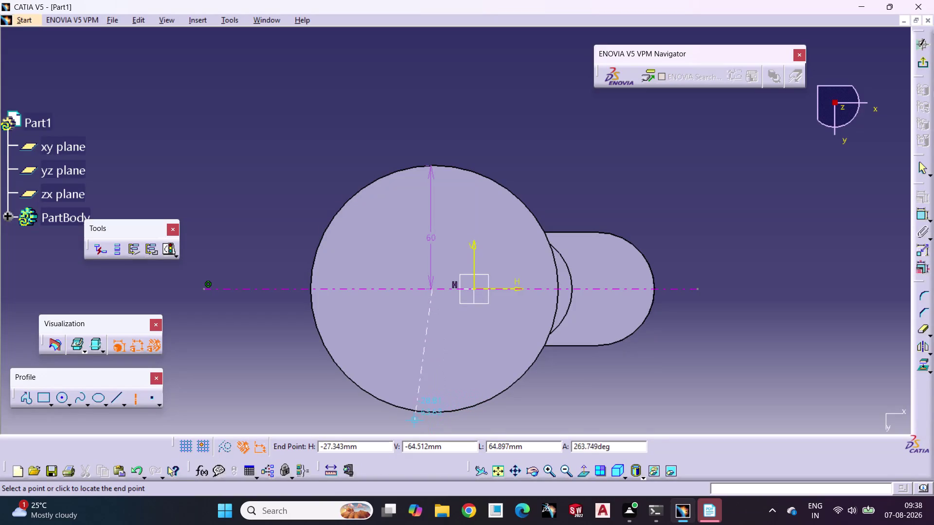
Draw a trial line down from the flange centre and delete the 60 dimension.
key(Escape)
key(Escape)
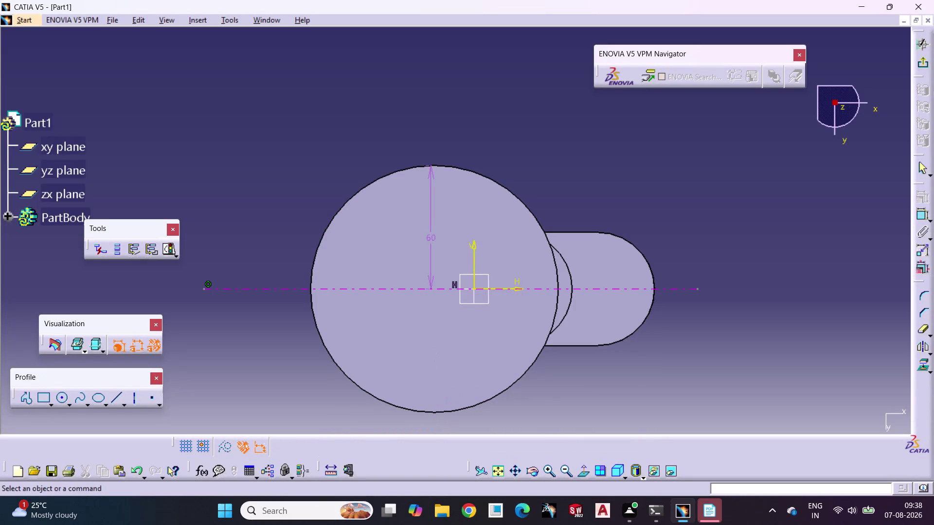
middle_drag(340, 337, 324, 250)
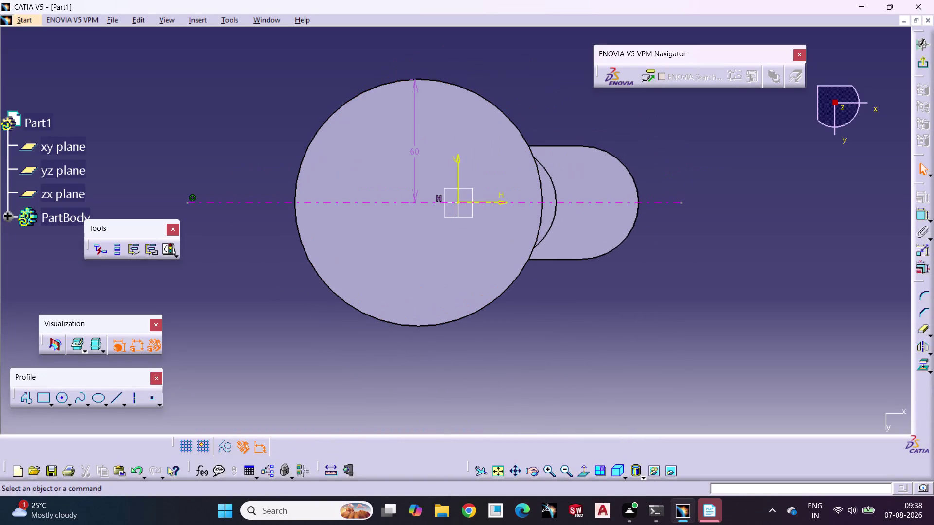
click(133, 404)
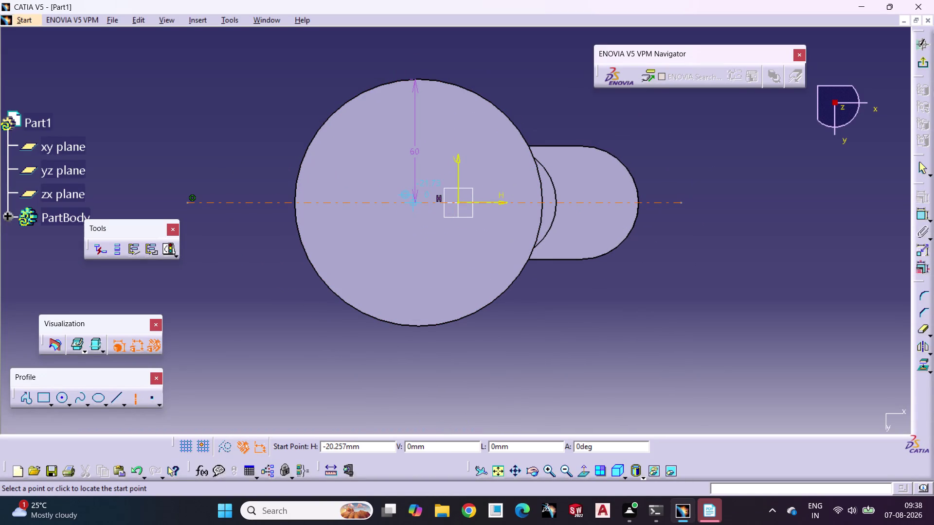
click(414, 202)
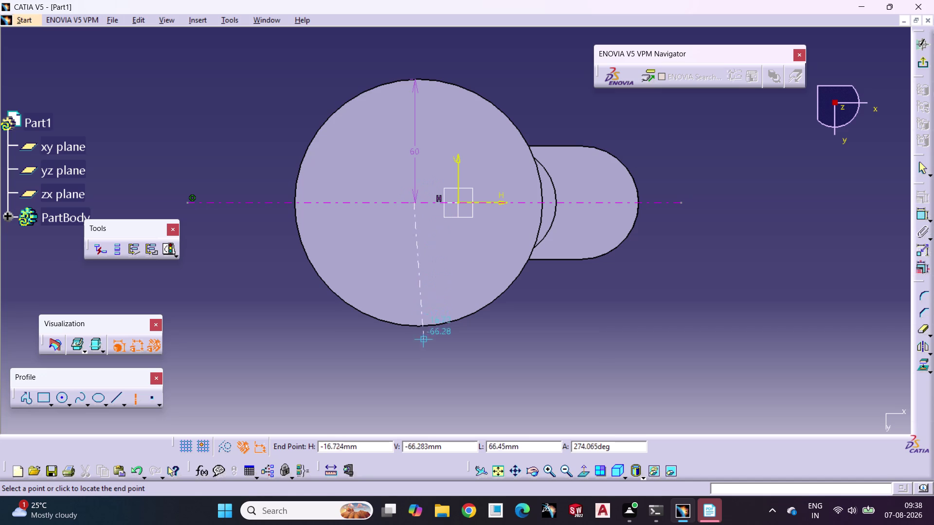
click(414, 367)
click(488, 355)
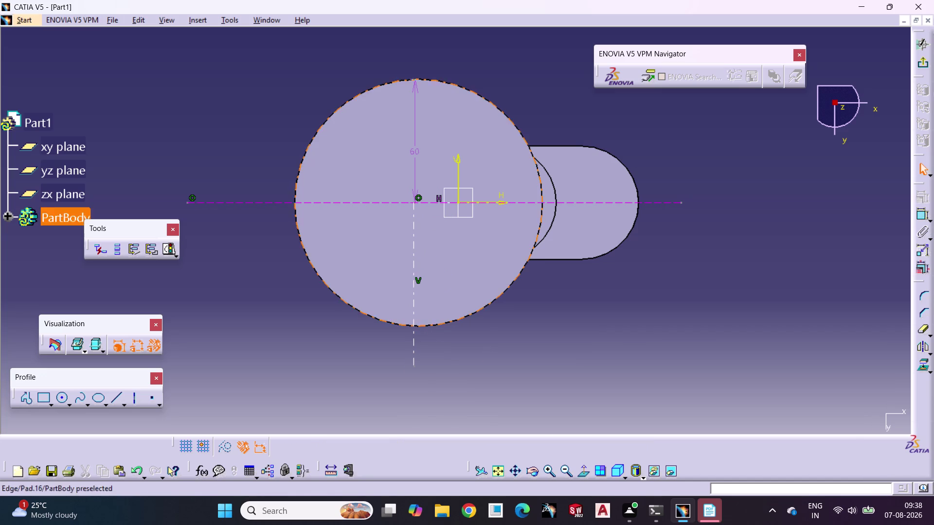
click(415, 98)
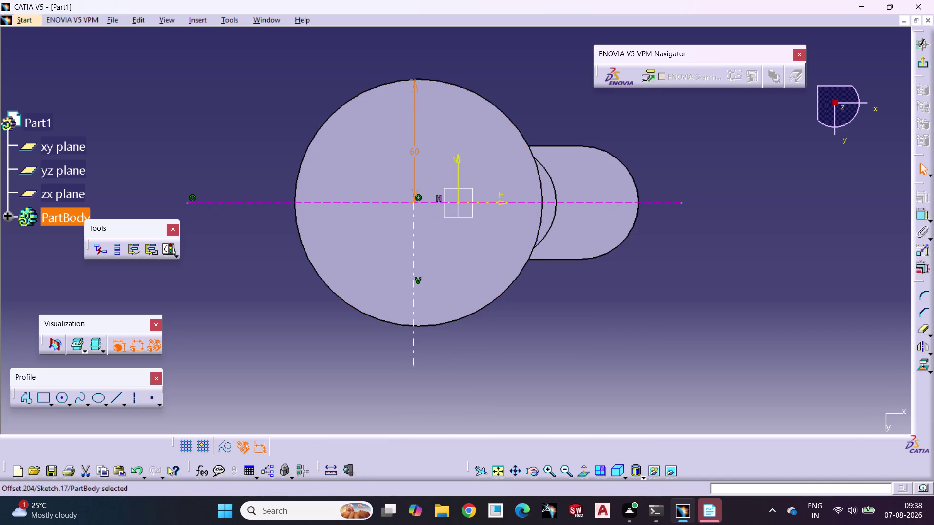
key(Delete)
click(832, 320)
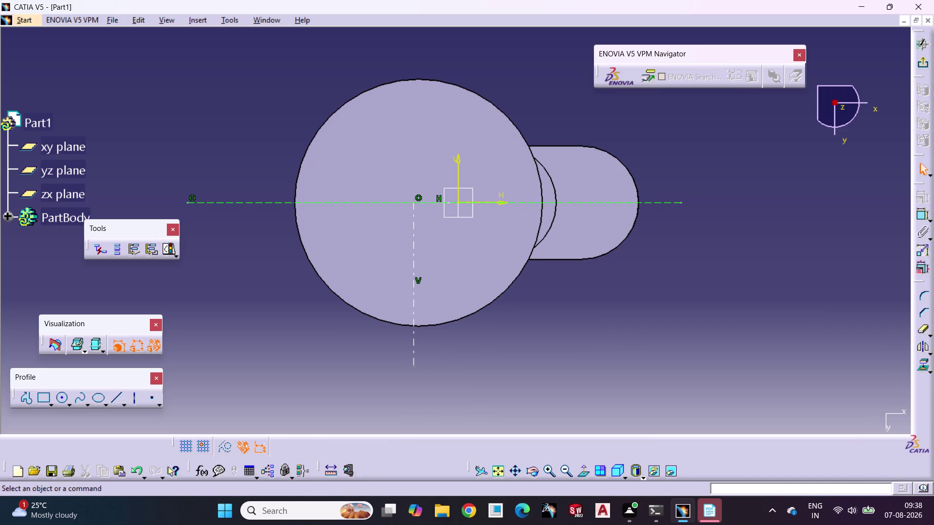
Draw a vertical line through the flange, then delete it.
click(133, 402)
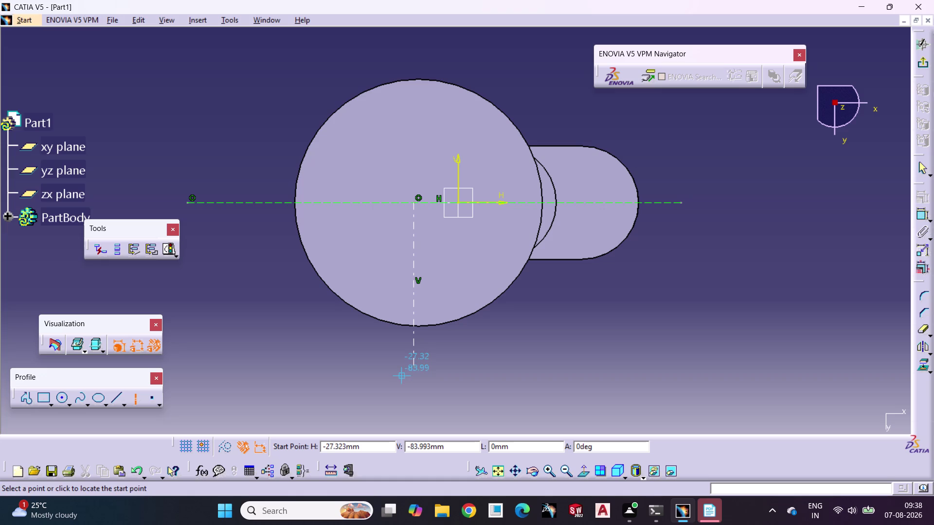
click(412, 362)
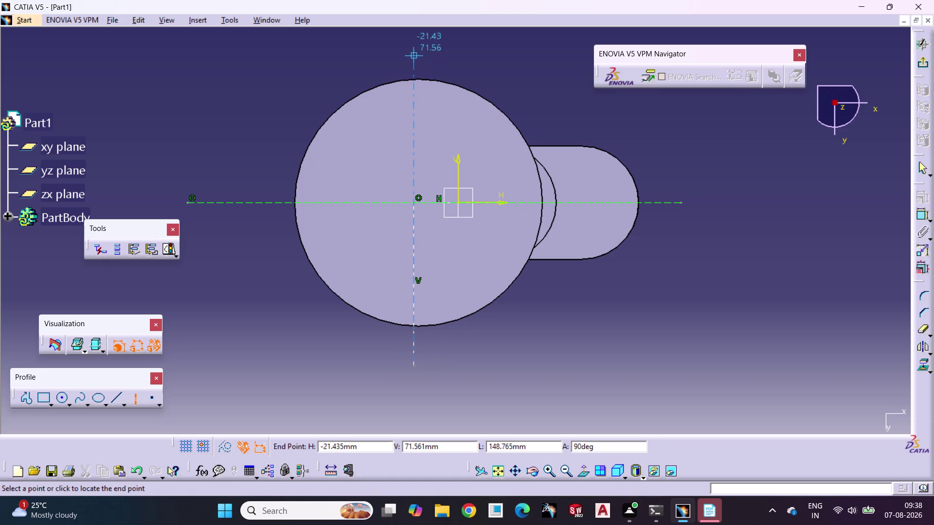
click(412, 56)
click(495, 80)
click(412, 303)
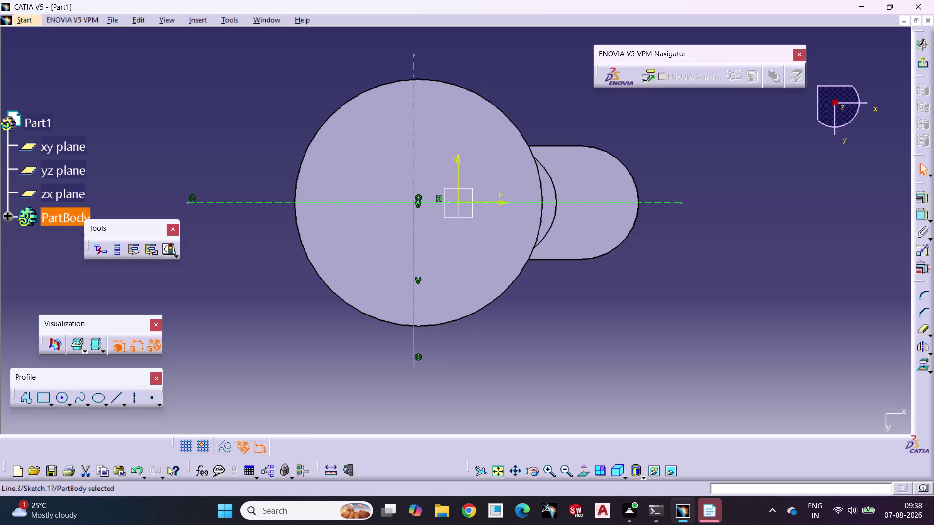
click(413, 348)
key(Delete)
key(ctrl+z)
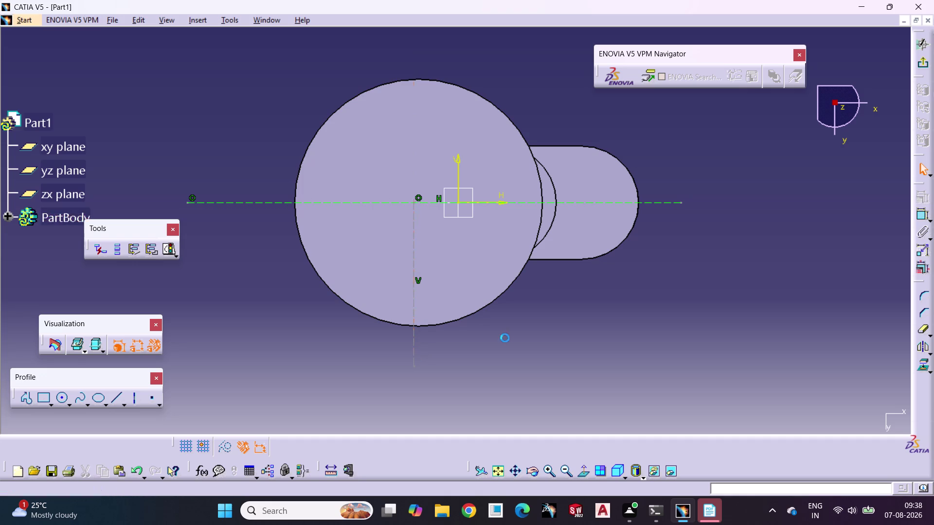
click(545, 346)
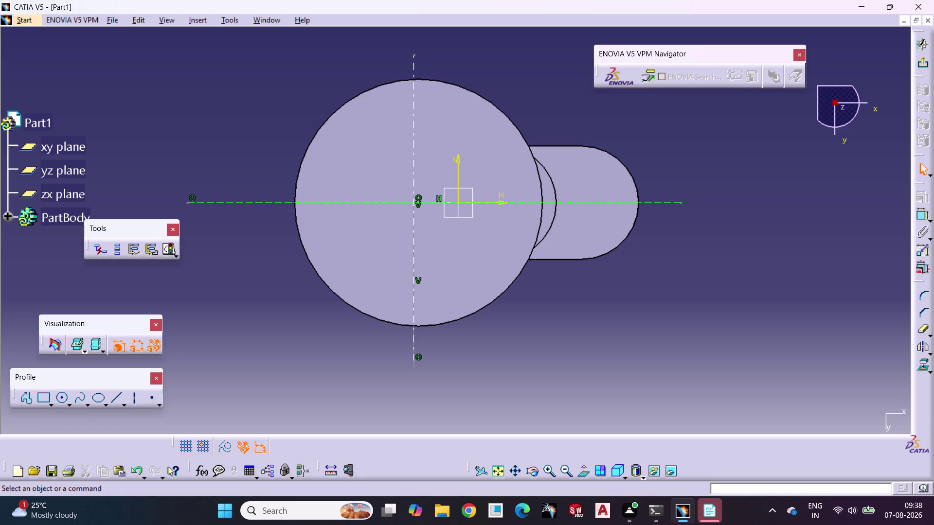
Undo the recent edits so only the horizontal centre line remains.
key(ctrl+z)
key(ctrl+z)
key(ctrl+z)
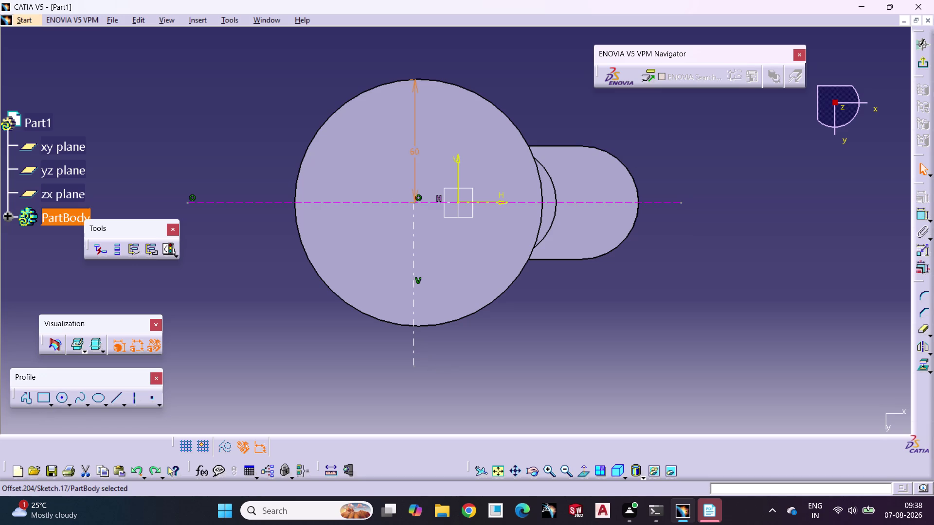
key(ctrl+z)
key(ctrl+z)
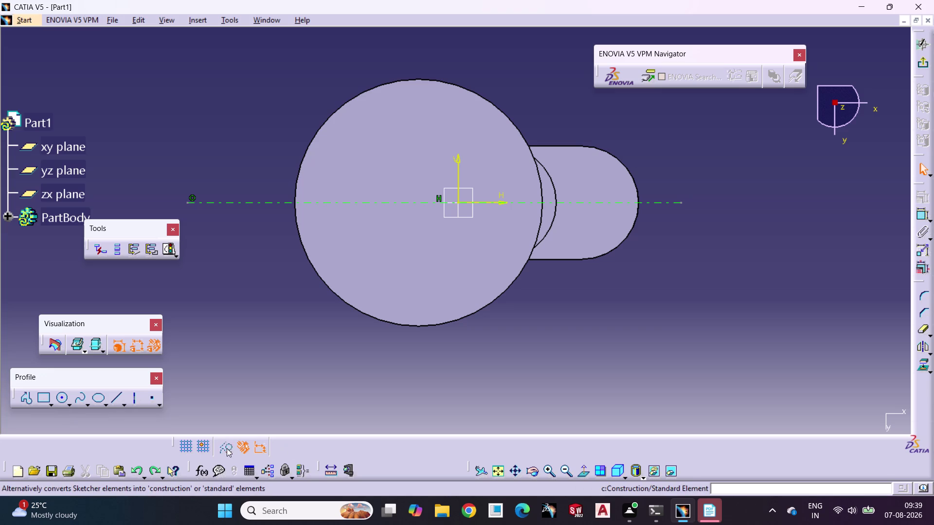
Draw a construction circle centred on the flange centre.
click(227, 448)
click(64, 400)
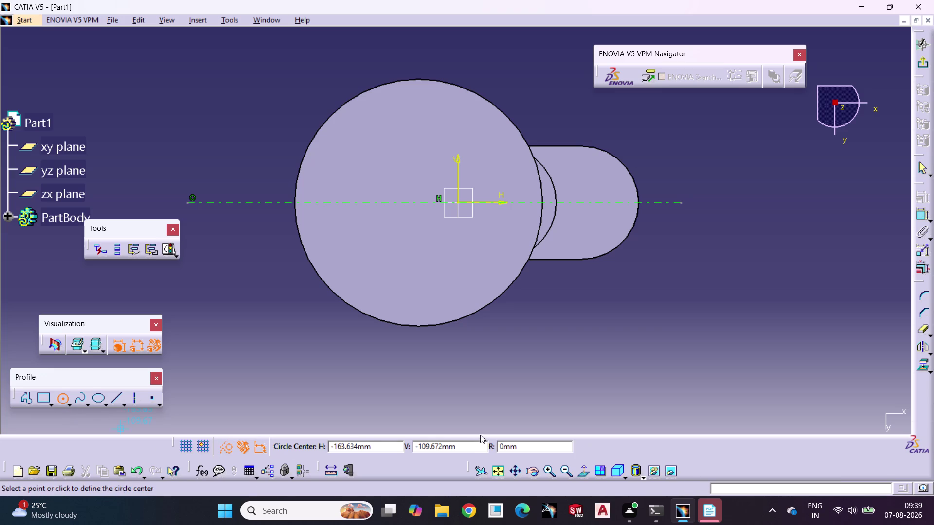
click(416, 202)
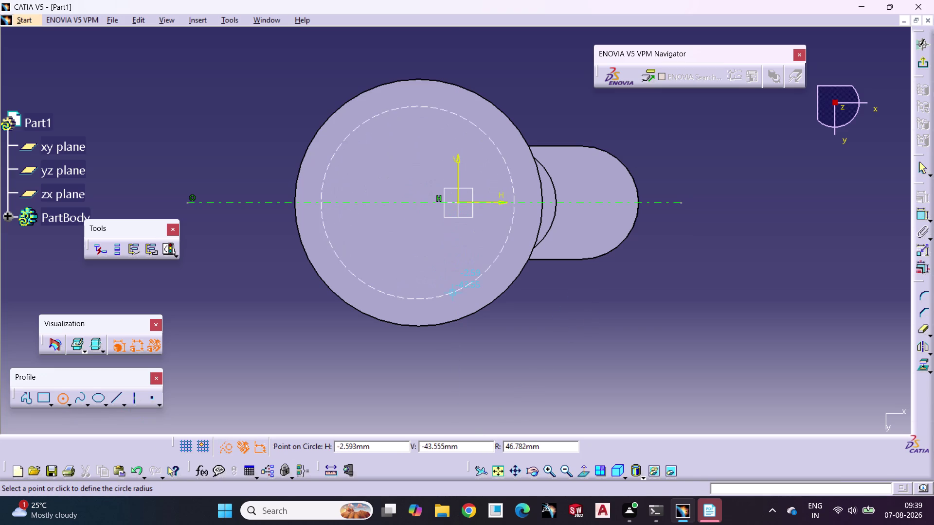
click(454, 292)
click(589, 322)
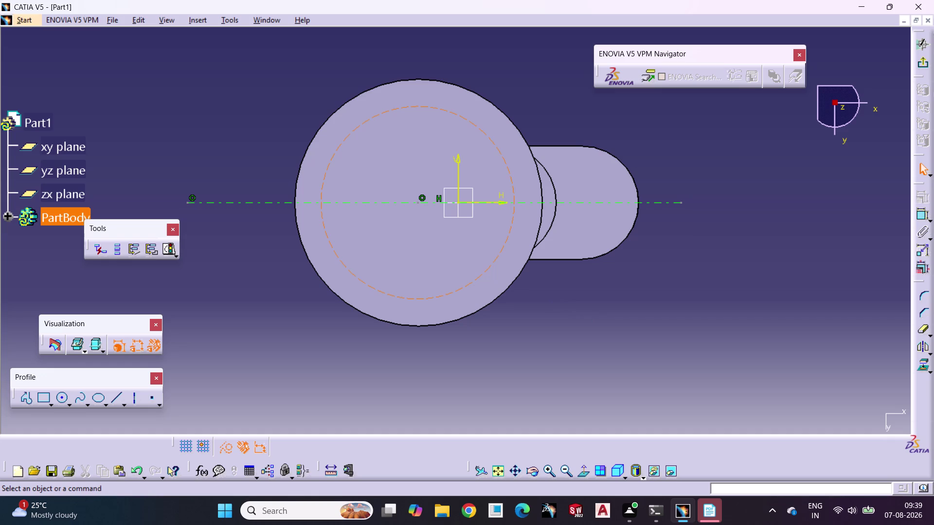
Constrain the construction circle to an 80 mm diameter.
click(924, 214)
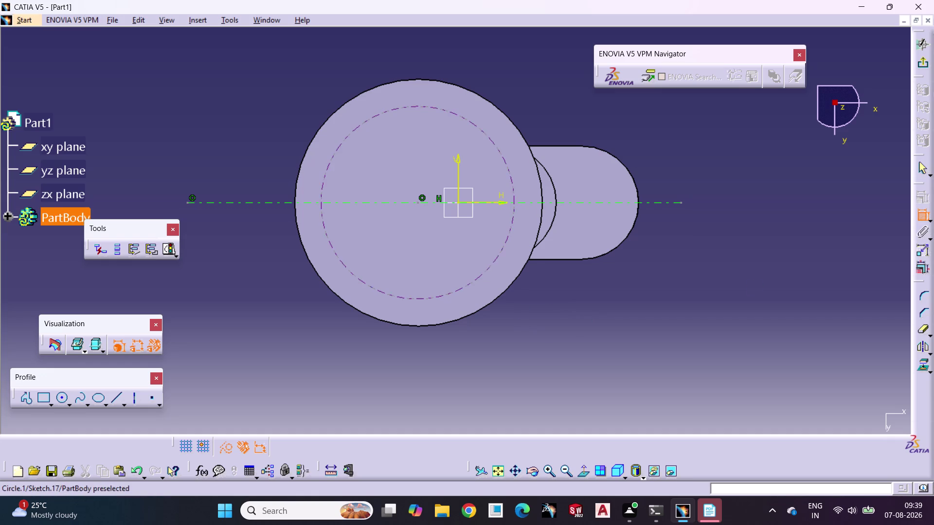
click(486, 272)
triple_click(610, 357)
click(612, 357)
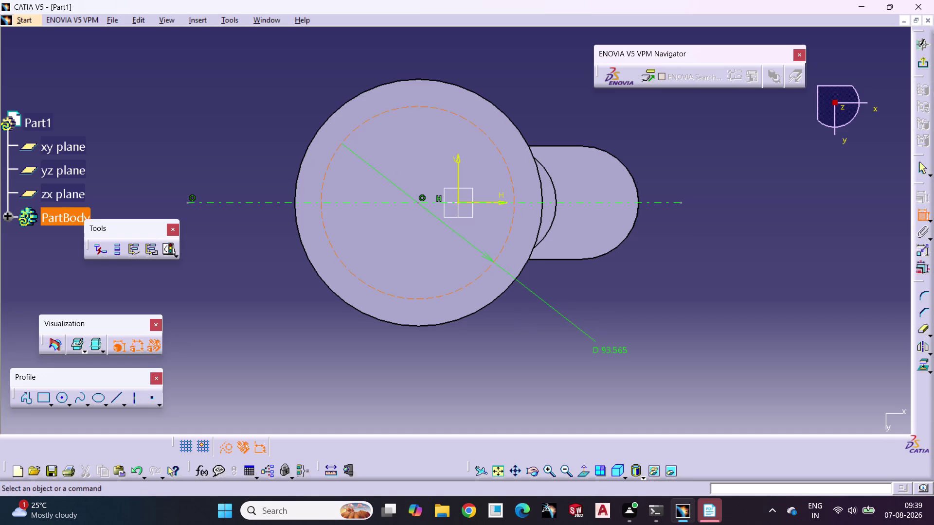
double_click(613, 347)
text(8)
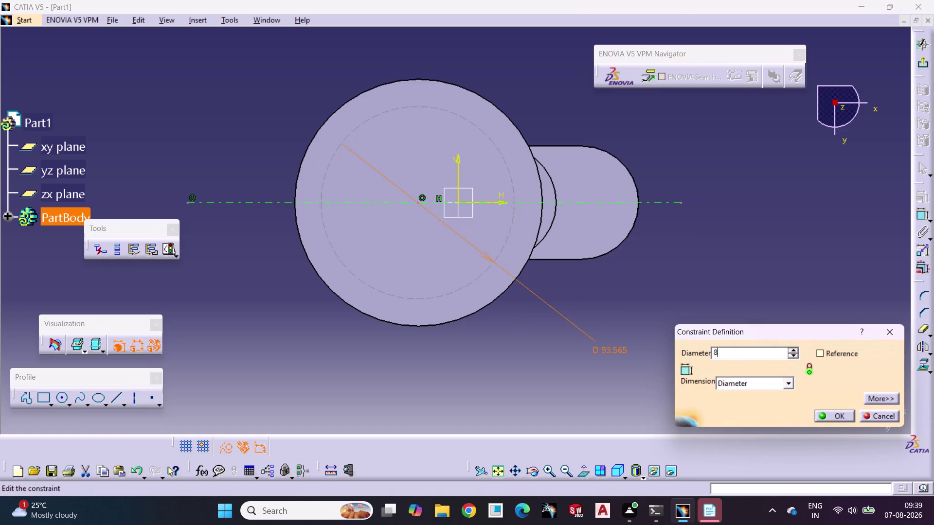
text(0)
key(Return)
scroll(up, 3)
click(893, 272)
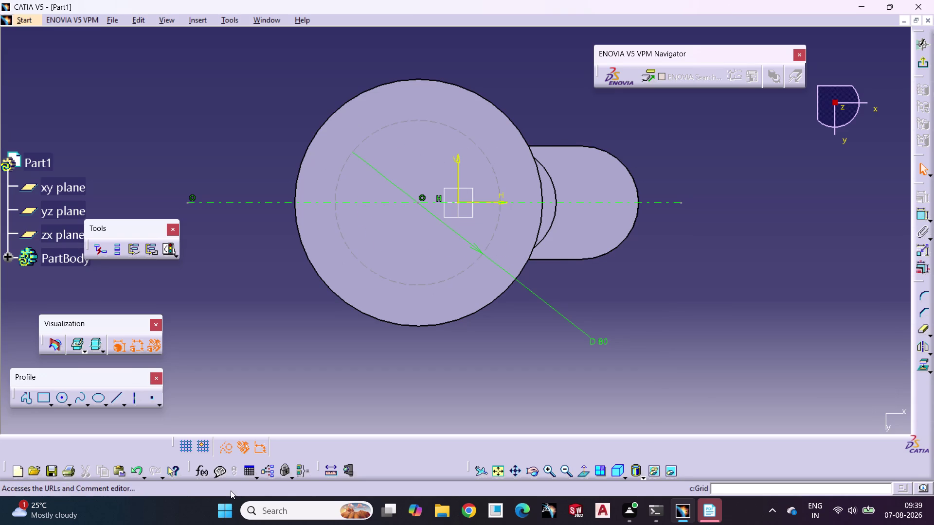
Draw a vertical centre line from above to below the flange.
click(230, 453)
click(278, 344)
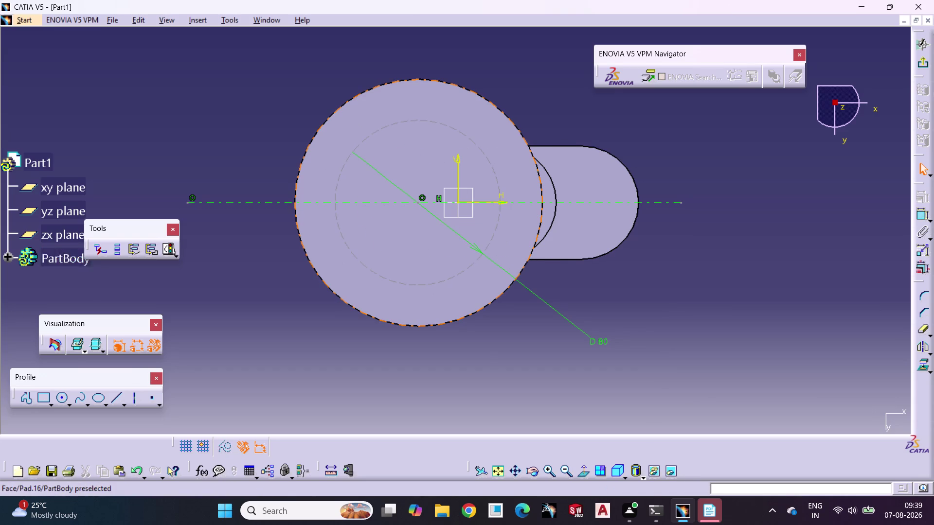
click(421, 121)
click(705, 313)
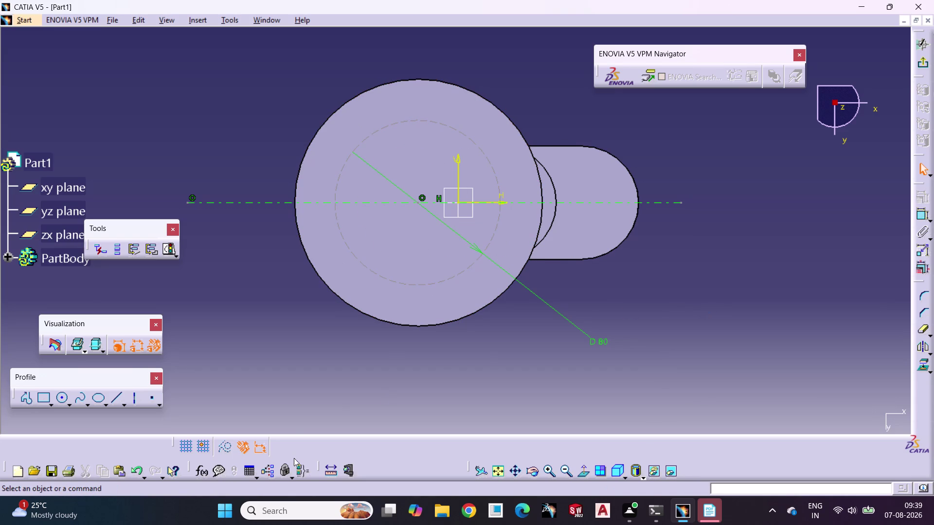
click(135, 402)
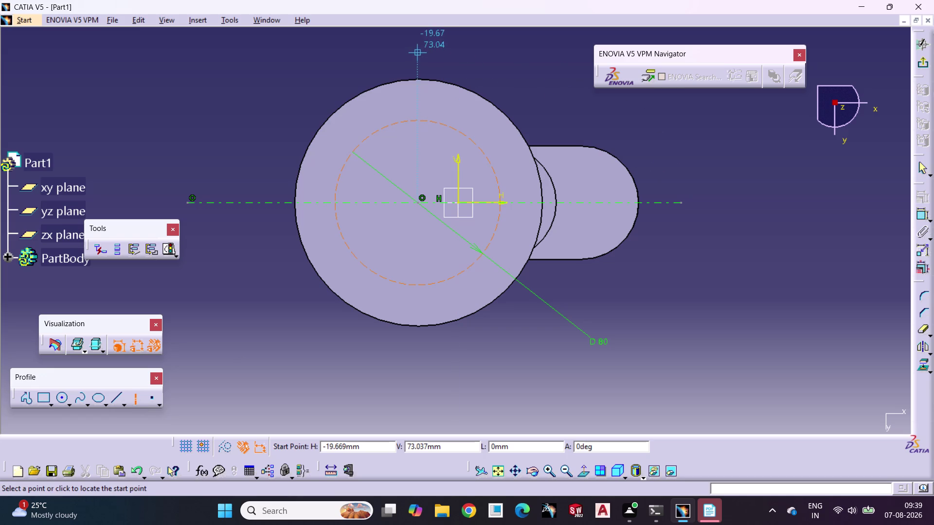
click(416, 53)
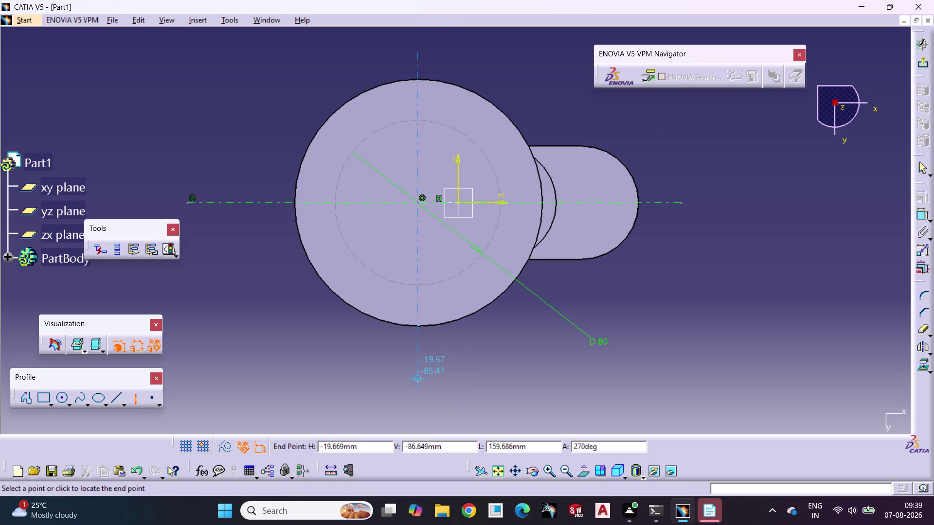
click(419, 384)
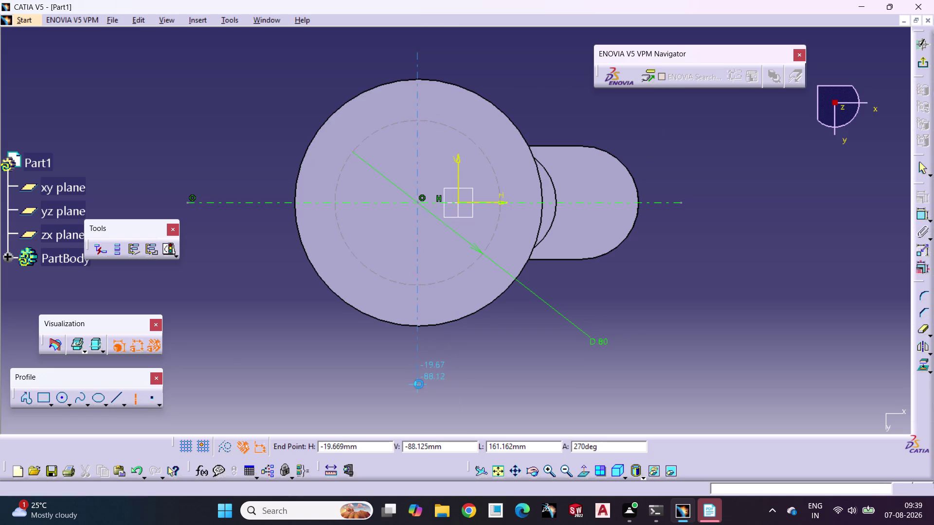
click(465, 381)
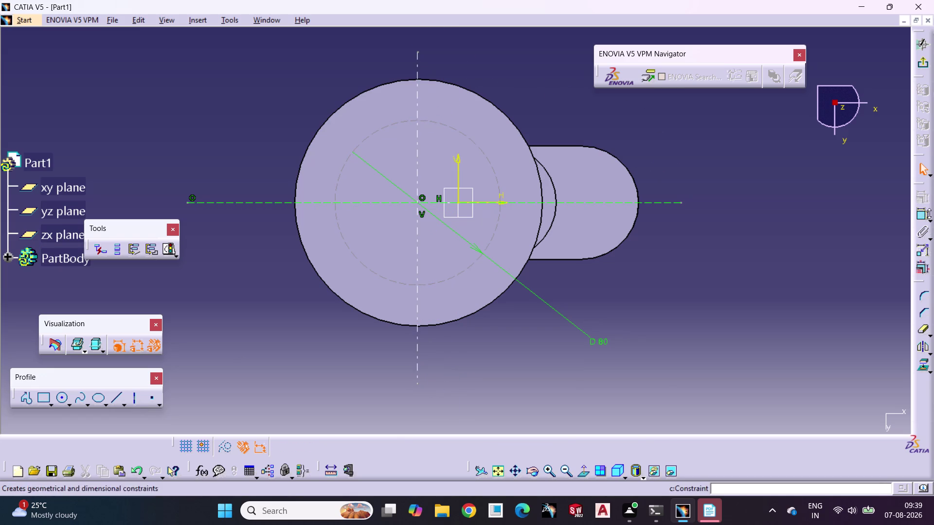
click(921, 212)
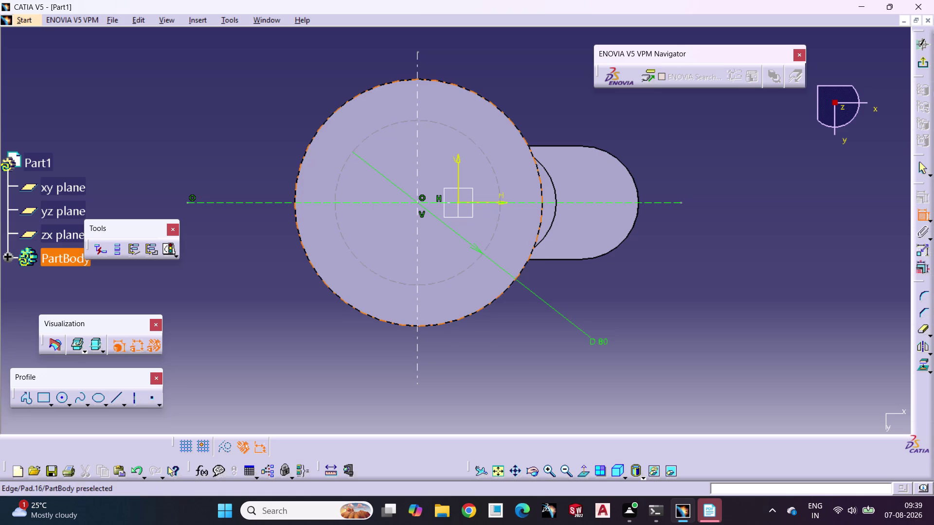
Dimension the flange edge 60 mm from the vertical centre line.
click(538, 227)
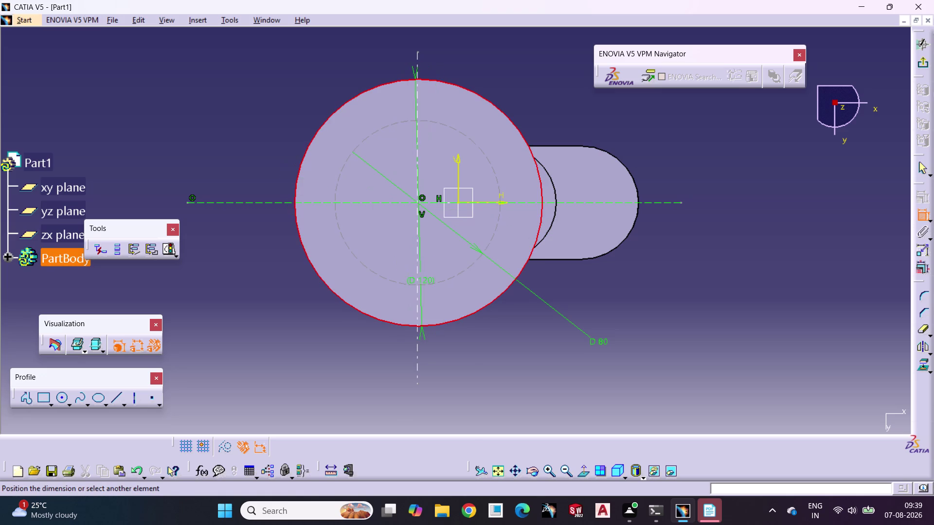
click(417, 310)
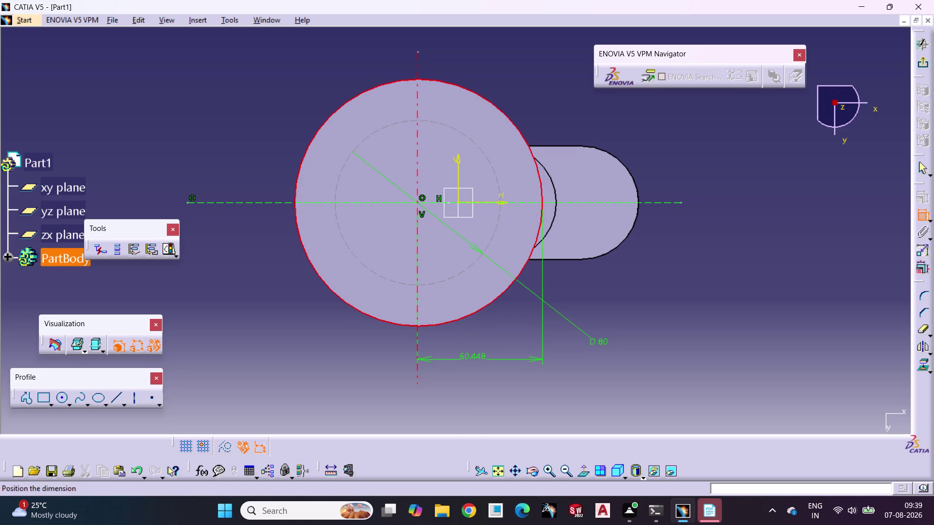
double_click(472, 360)
double_click(472, 360)
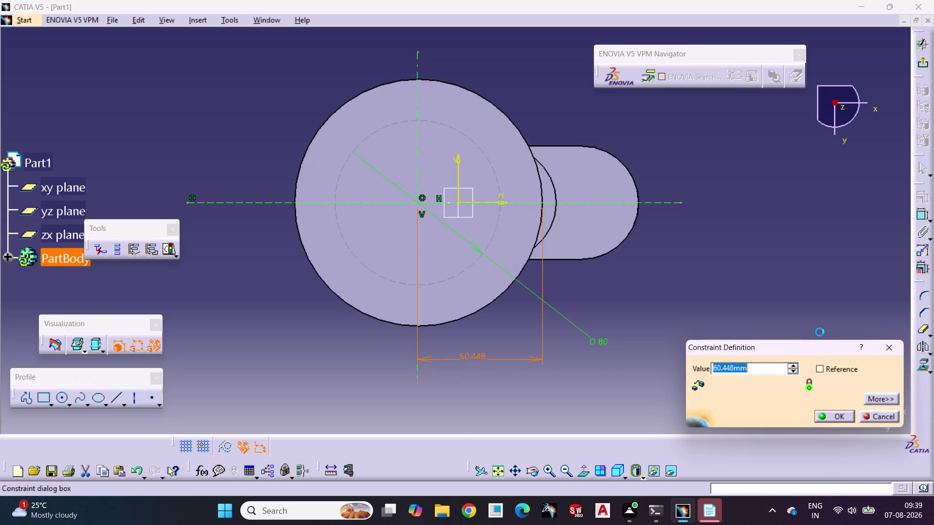
text(60)
key(Return)
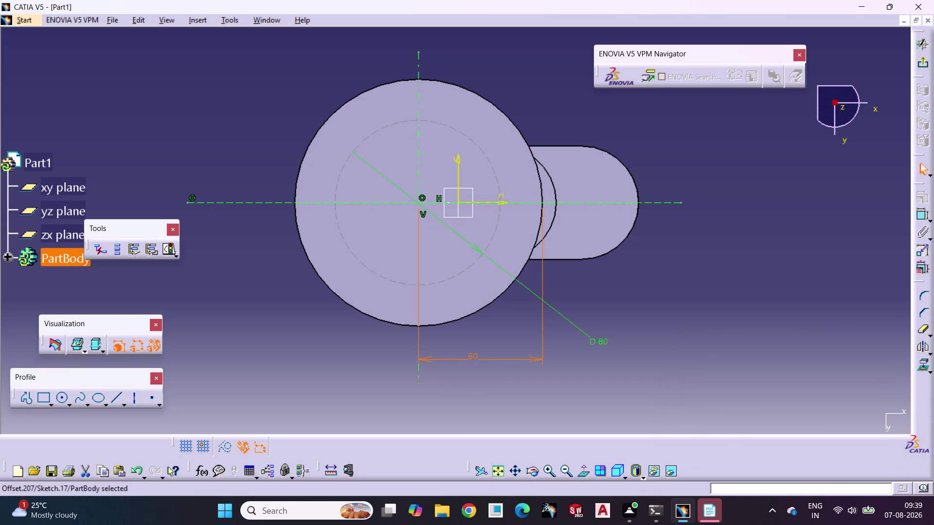
click(832, 298)
click(748, 254)
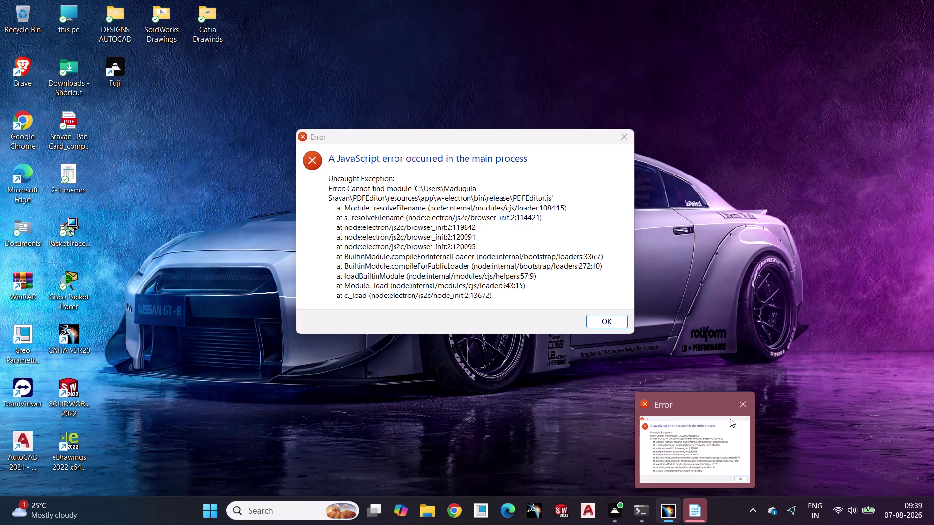
Dismiss the JavaScript error message and return to the CATIA sketch.
click(741, 411)
click(758, 236)
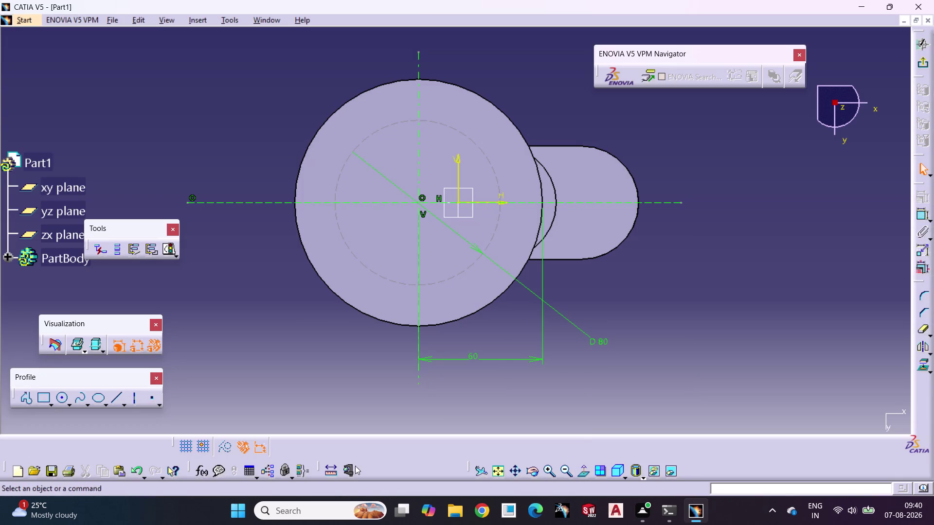
Draw two small circles on the pitch circle, at its top and left.
click(61, 401)
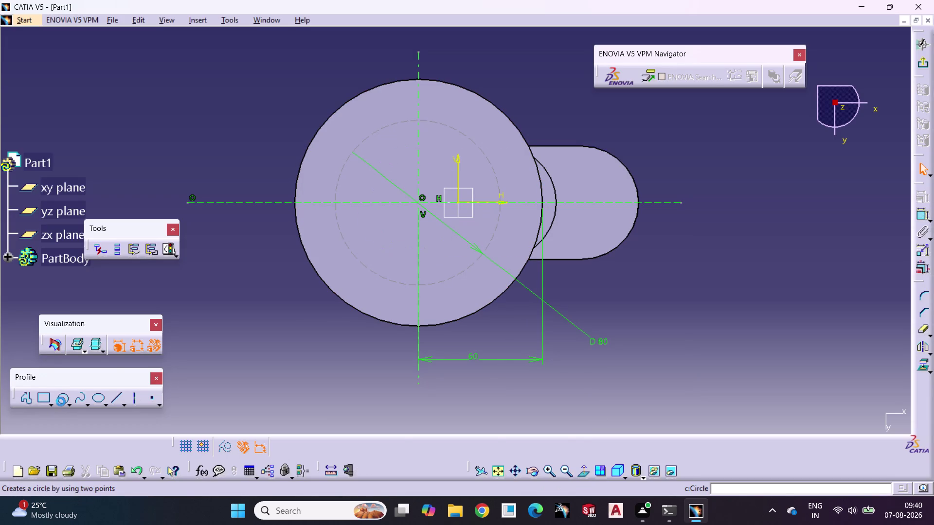
click(418, 120)
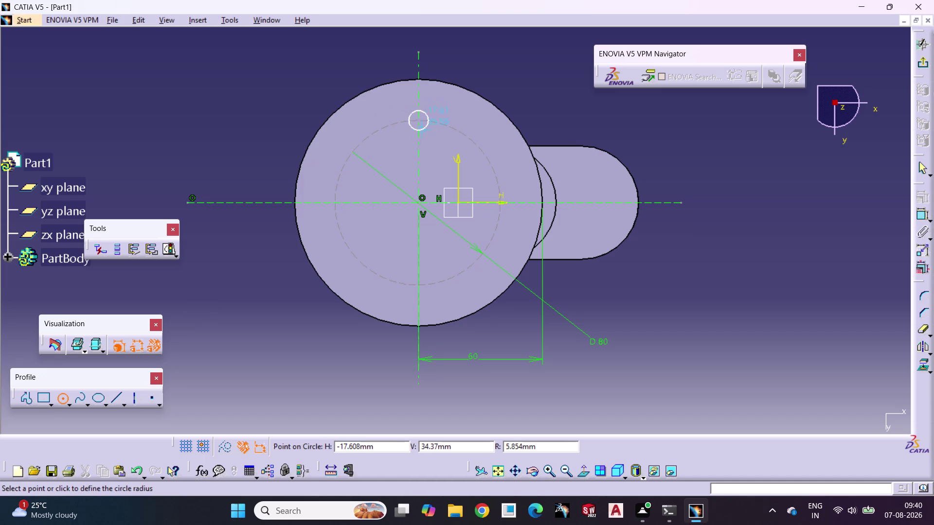
click(422, 132)
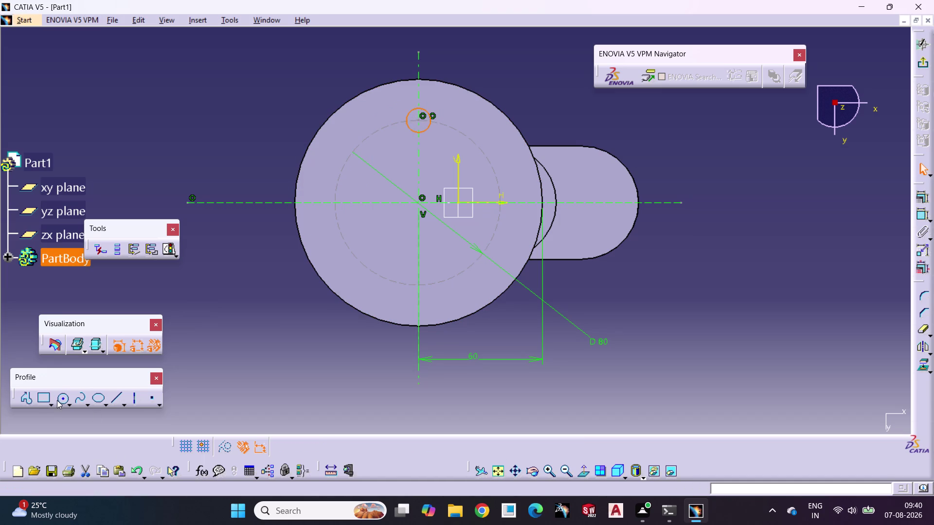
click(60, 400)
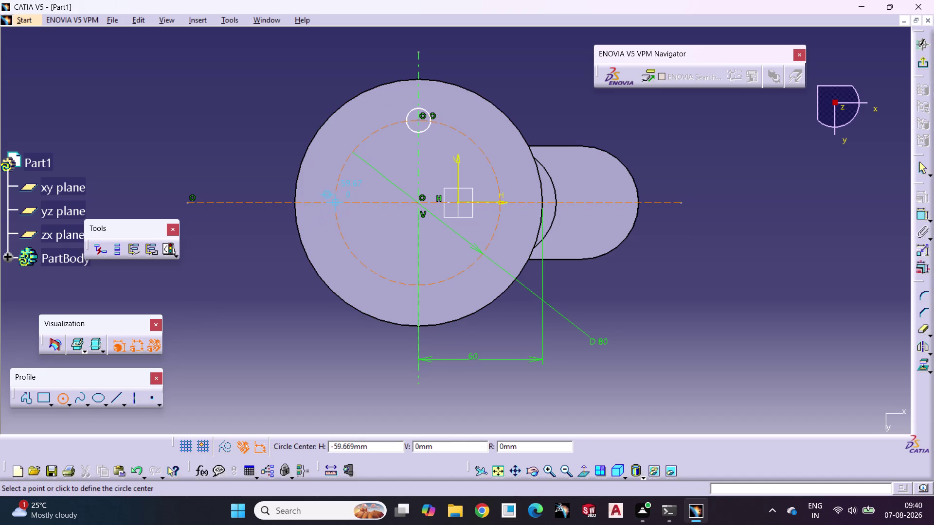
click(337, 206)
click(340, 220)
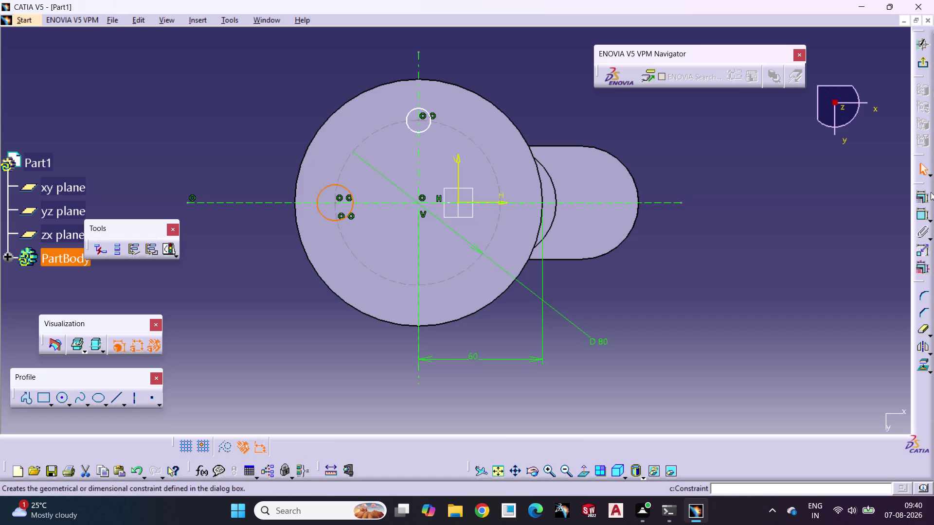
Constrain the left circle to a 12 mm diameter.
click(920, 211)
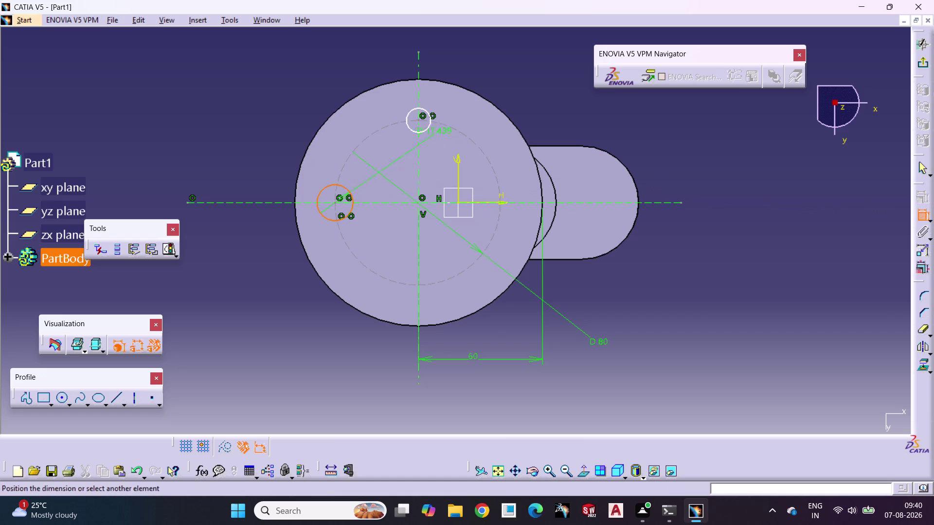
triple_click(238, 136)
click(239, 137)
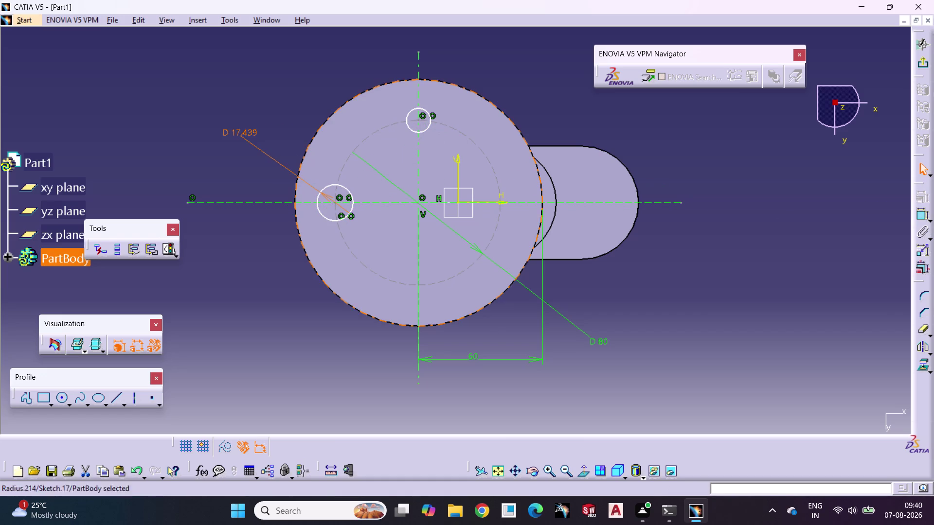
double_click(256, 130)
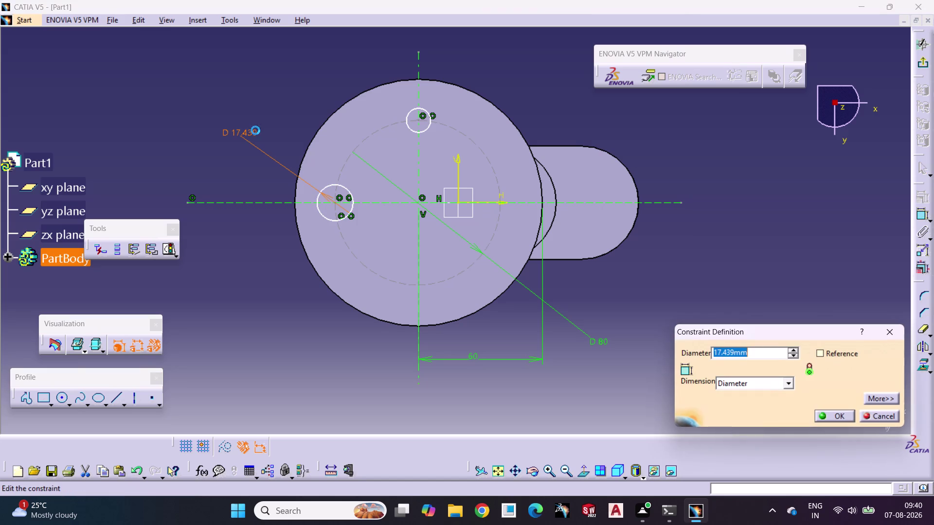
text(12)
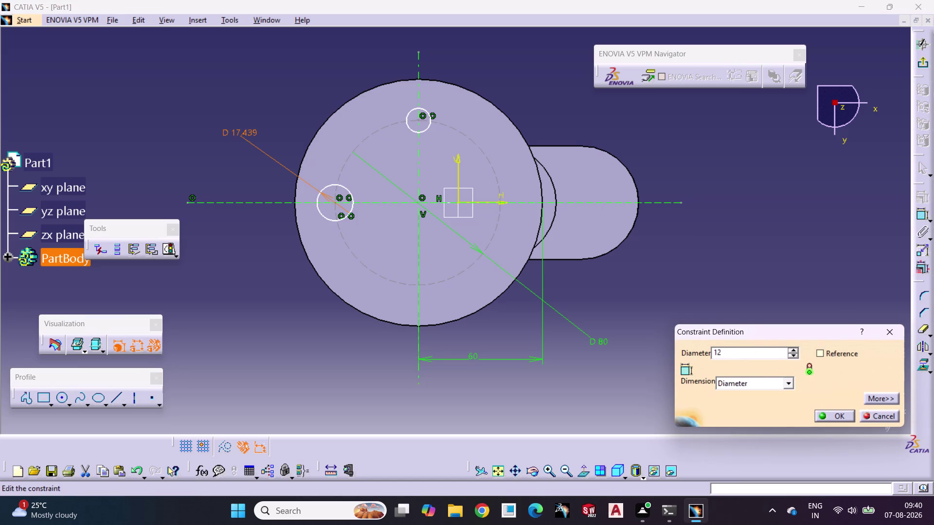
key(Return)
scroll(up, 3)
click(707, 168)
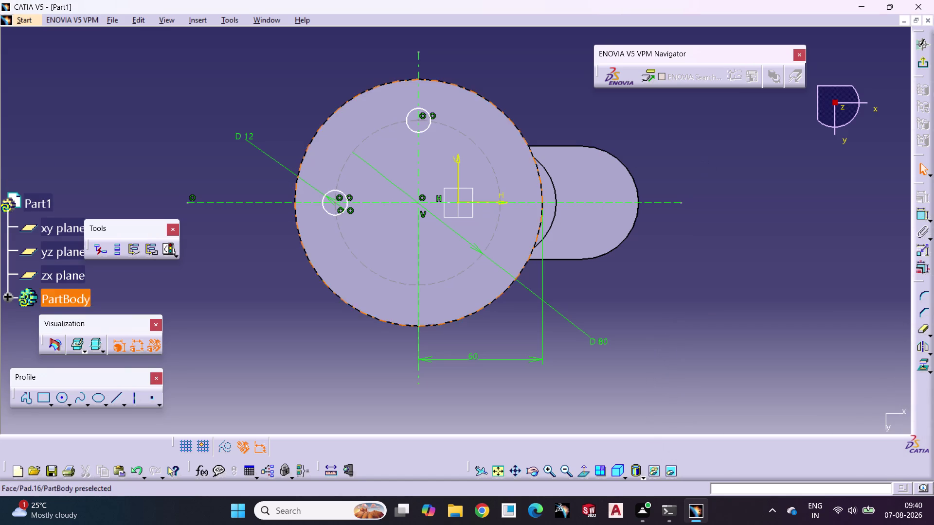
Constrain the top circle to a 12 mm diameter.
click(920, 211)
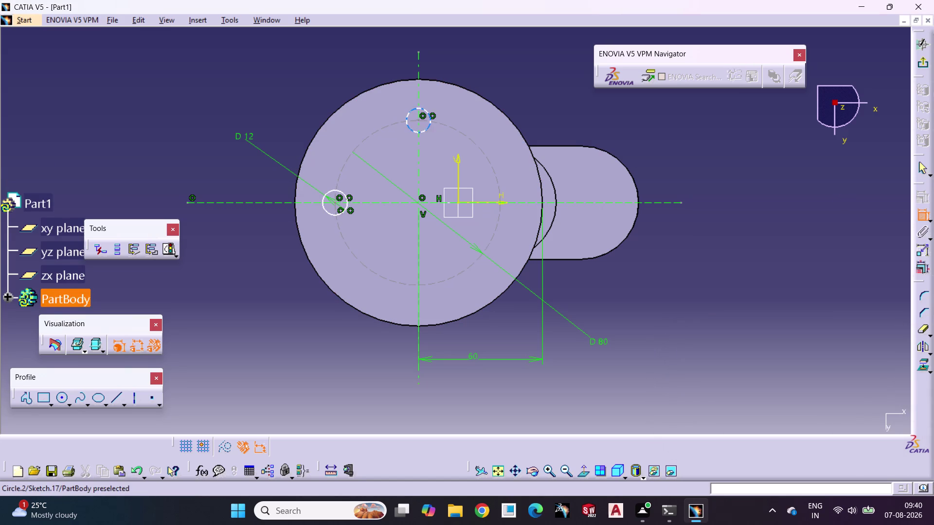
click(430, 125)
triple_click(551, 67)
double_click(550, 67)
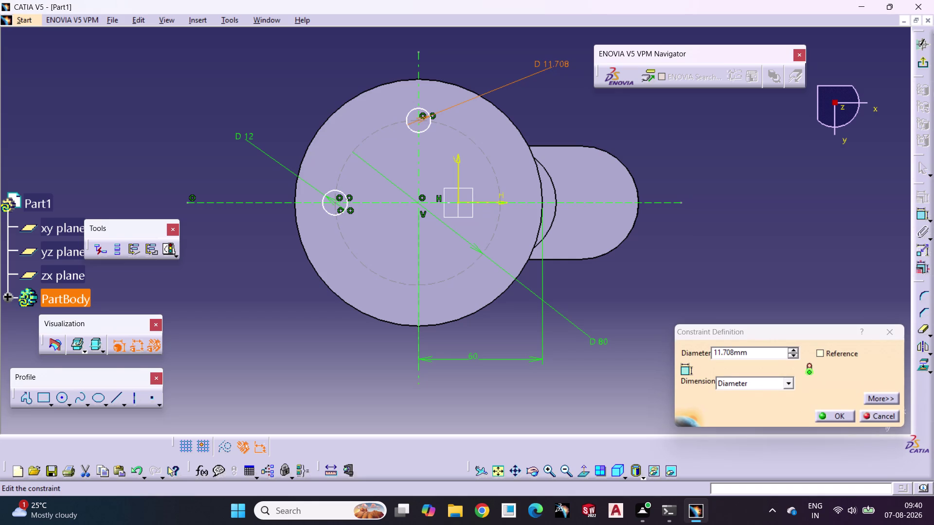
text(12)
drag(772, 352, 625, 363)
text(12)
key(Return)
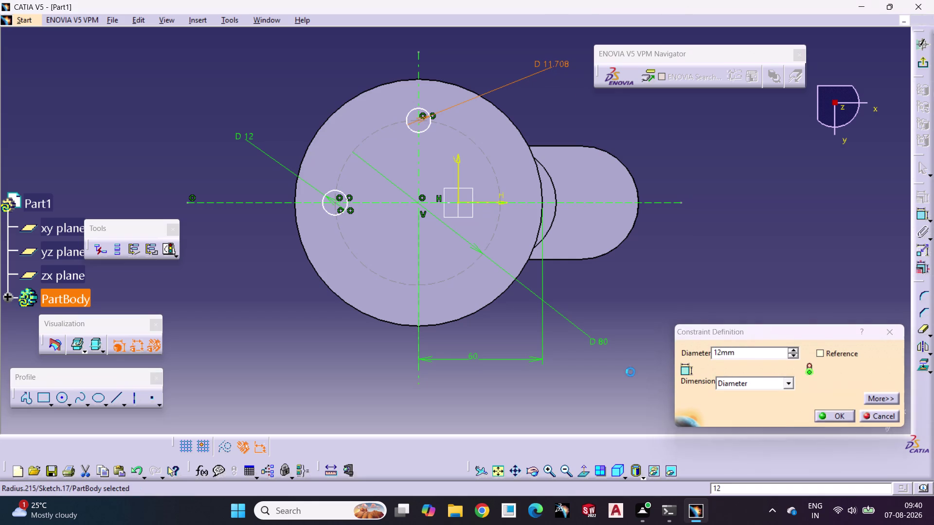
click(735, 336)
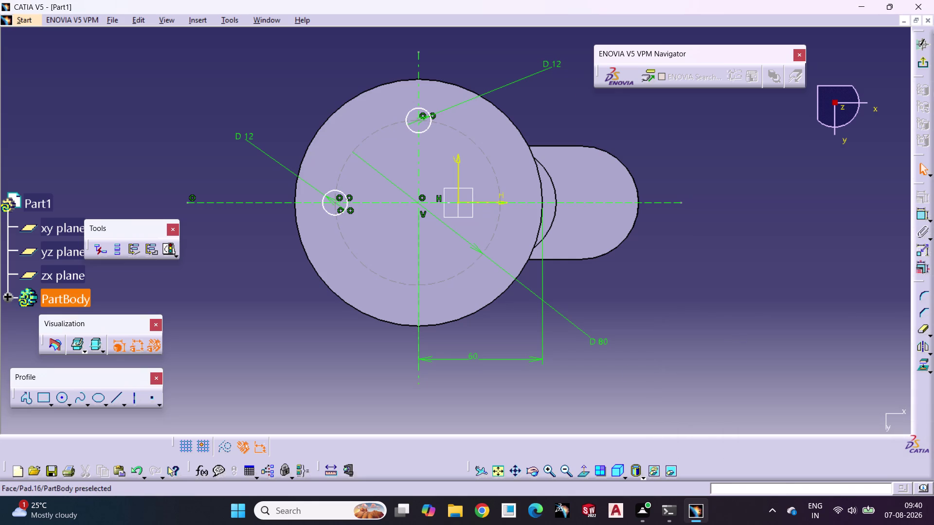
click(428, 127)
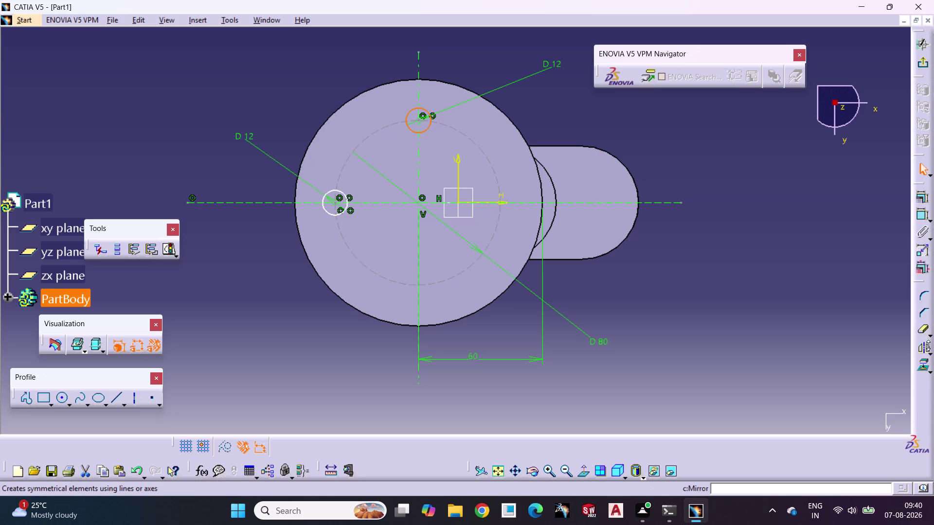
Mirror the top and left circles across the centre lines to add the other two holes.
click(926, 348)
click(588, 204)
click(711, 309)
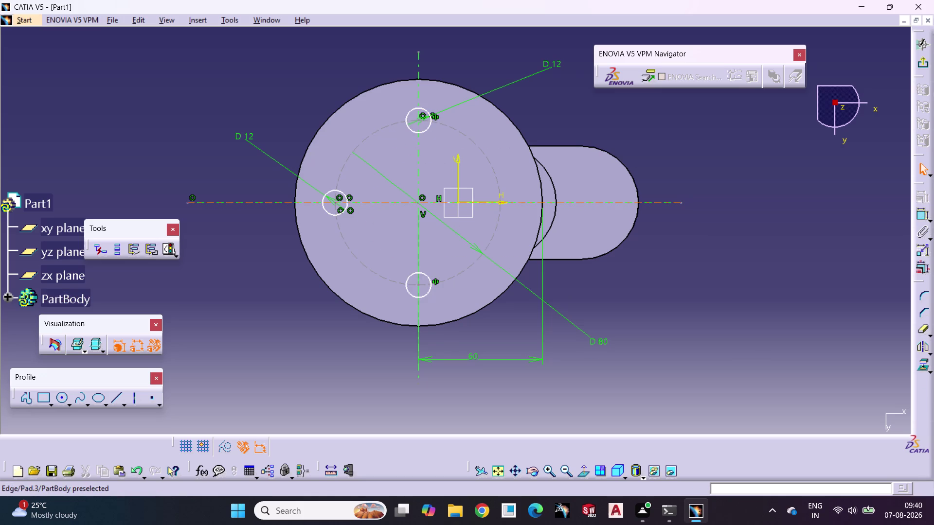
click(335, 213)
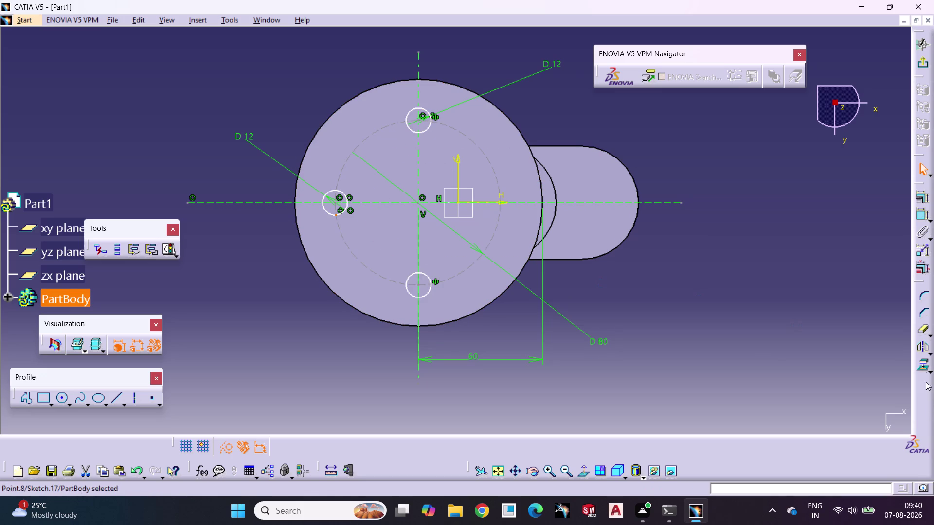
click(920, 350)
click(418, 334)
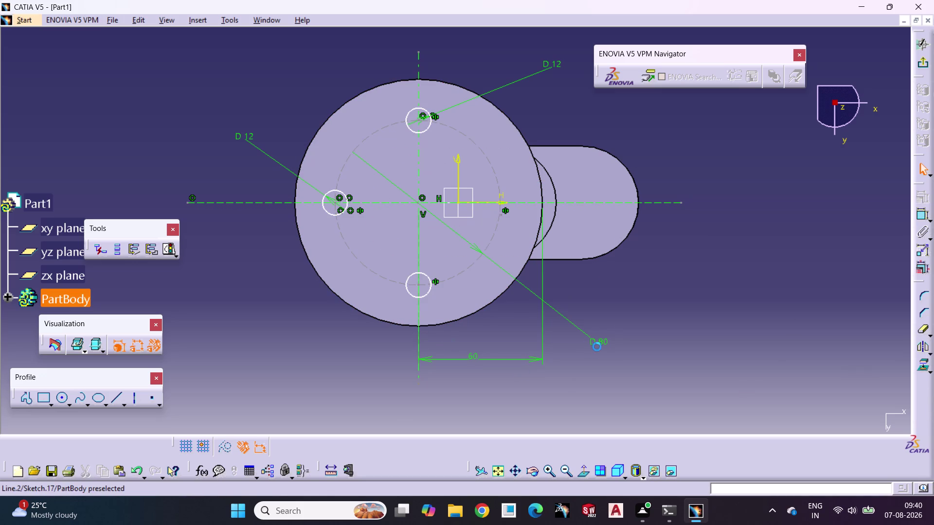
click(417, 336)
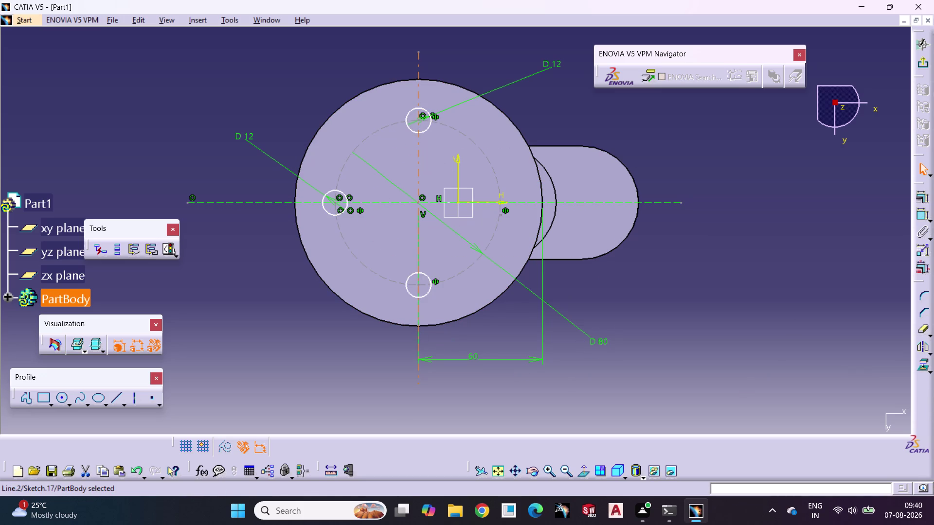
click(329, 216)
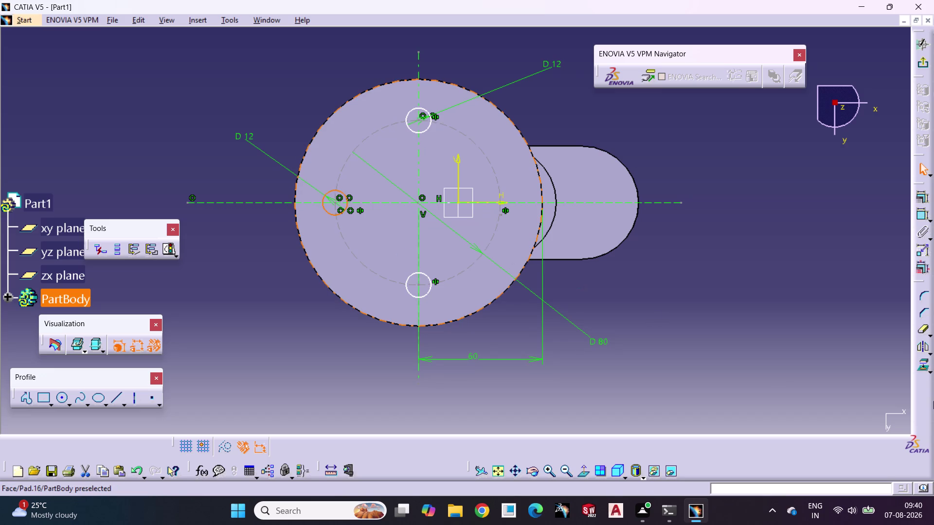
click(922, 347)
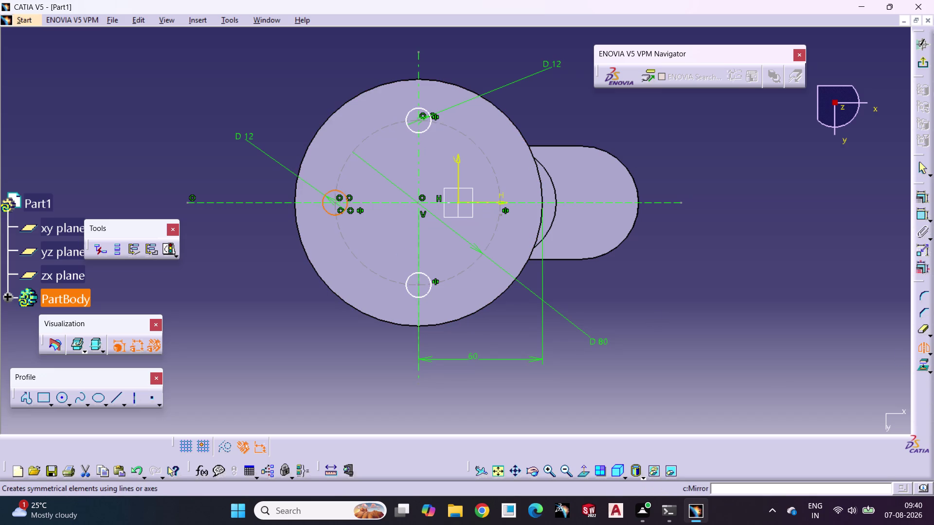
click(420, 337)
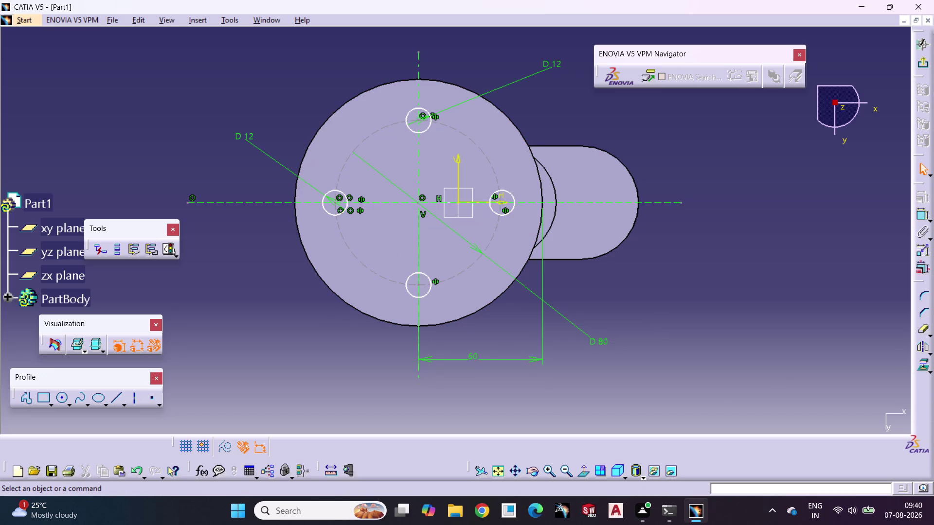
click(730, 408)
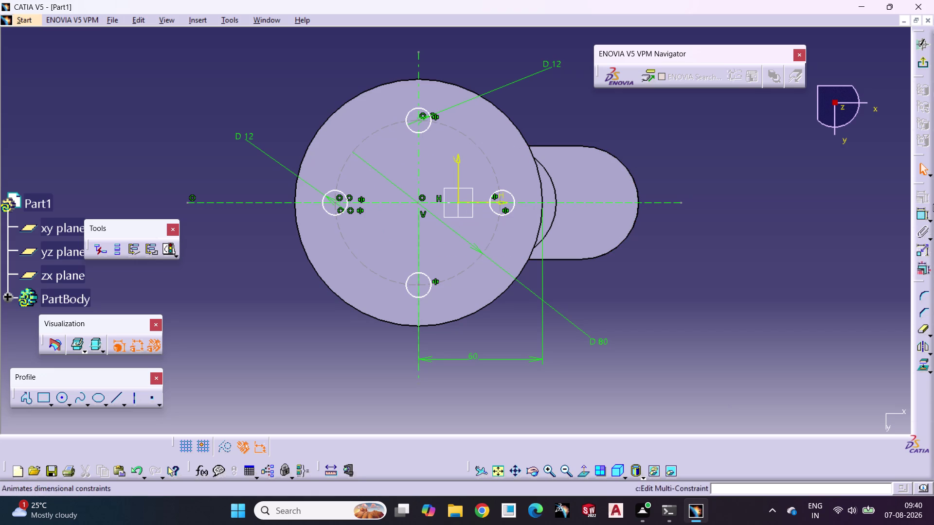
Dimension the top hole centre 40 mm from the horizontal axis, then exit the sketch.
click(919, 212)
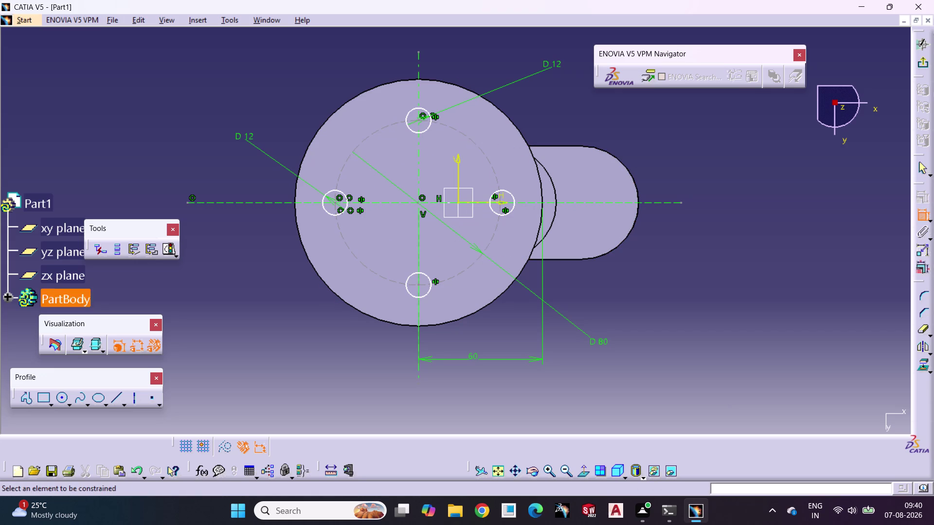
click(418, 120)
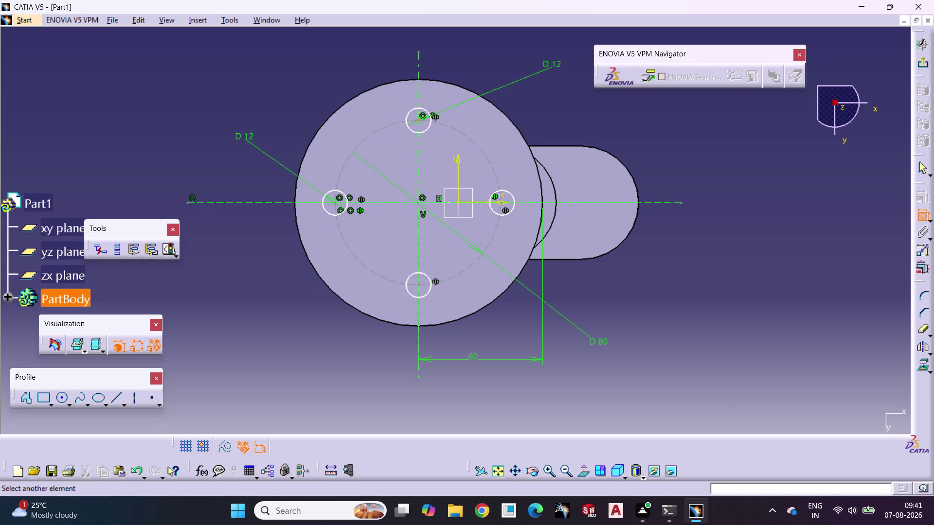
click(410, 203)
click(700, 156)
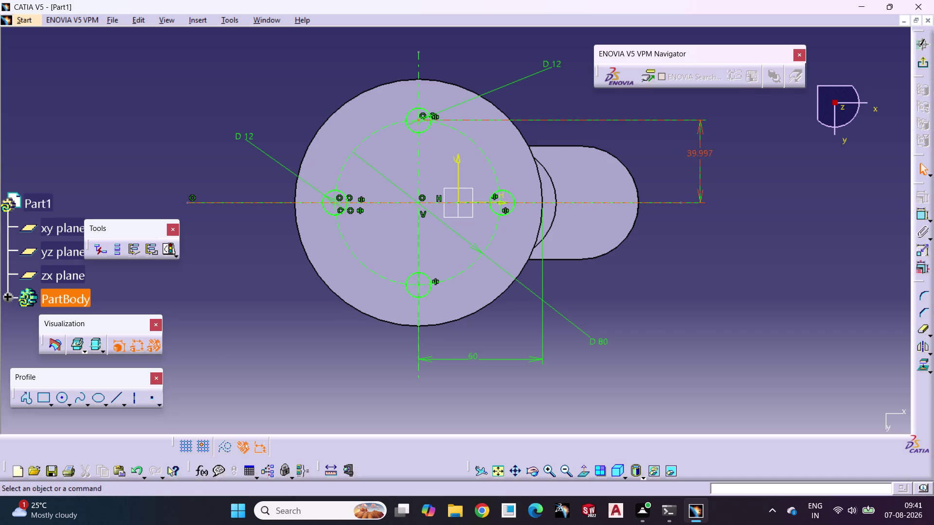
double_click(692, 153)
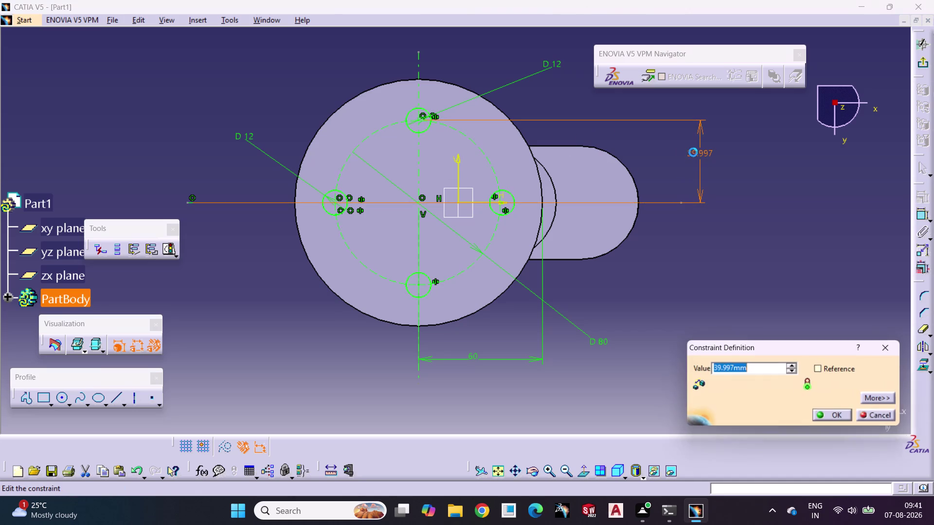
key(4)
key(0)
key(Return)
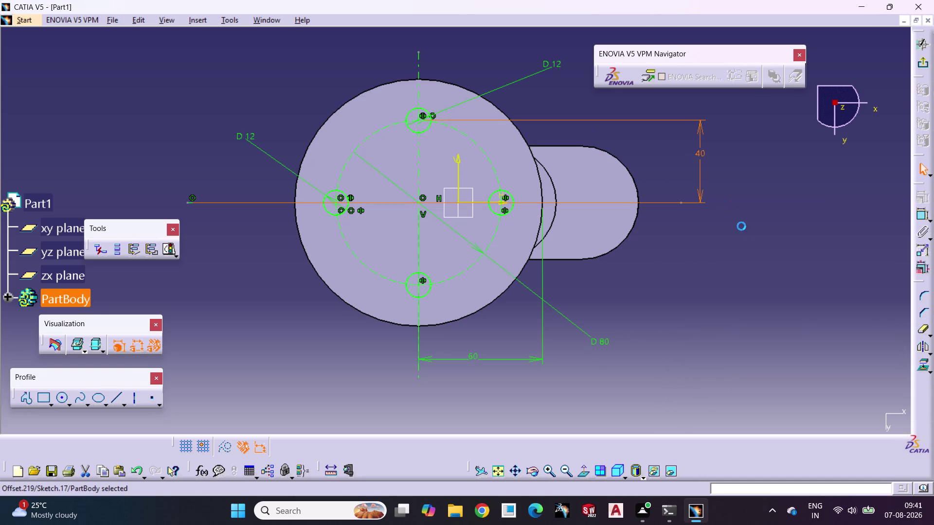
click(757, 263)
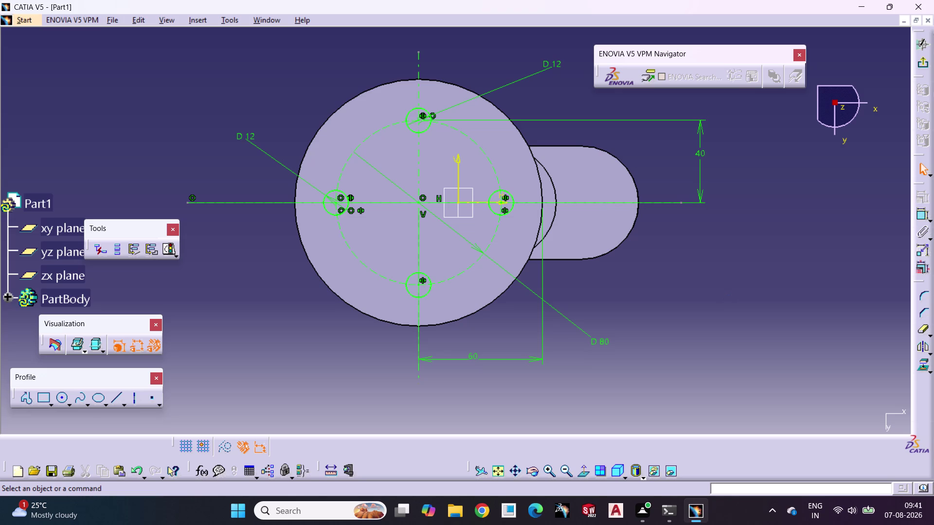
click(923, 64)
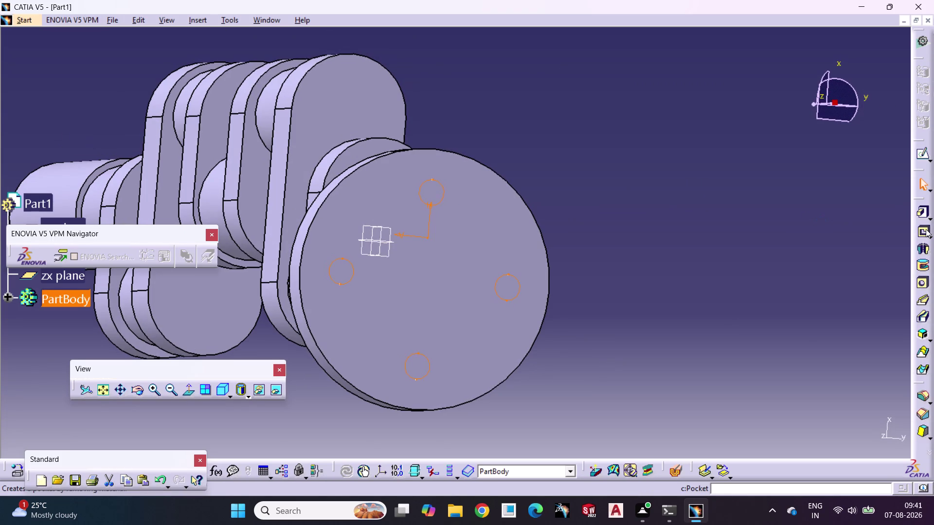
Pocket the Sketch.17 hole circles 16 mm deep, checking the preview from several angles.
click(925, 229)
middle_drag(733, 286, 771, 257)
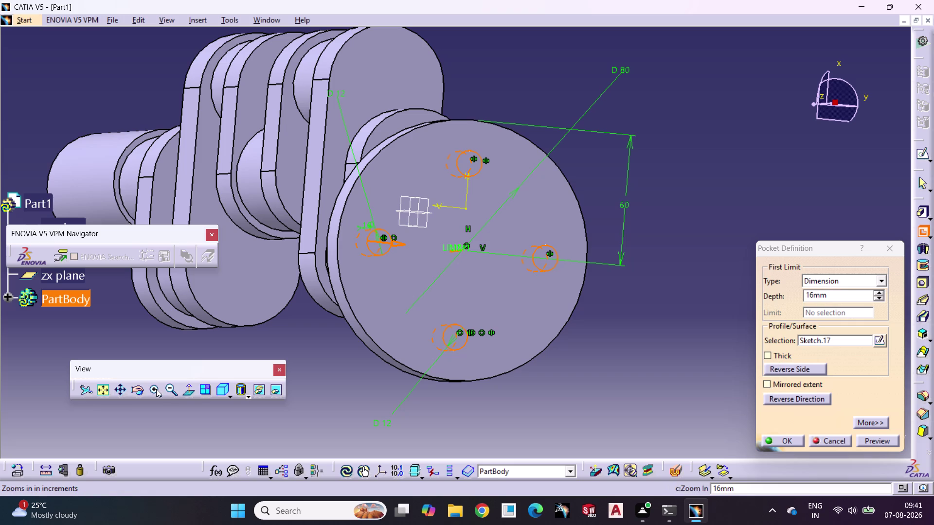
click(134, 394)
drag(190, 359, 268, 342)
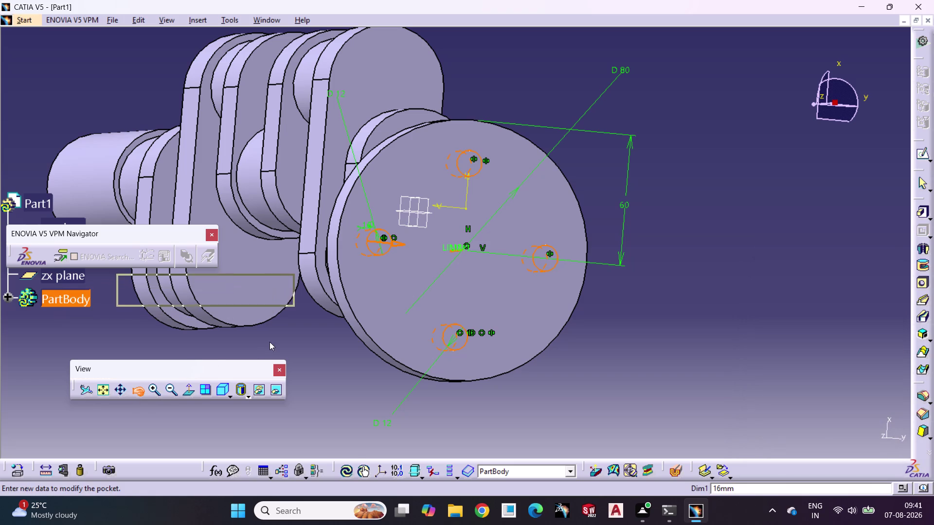
drag(268, 342, 273, 340)
drag(703, 289, 697, 289)
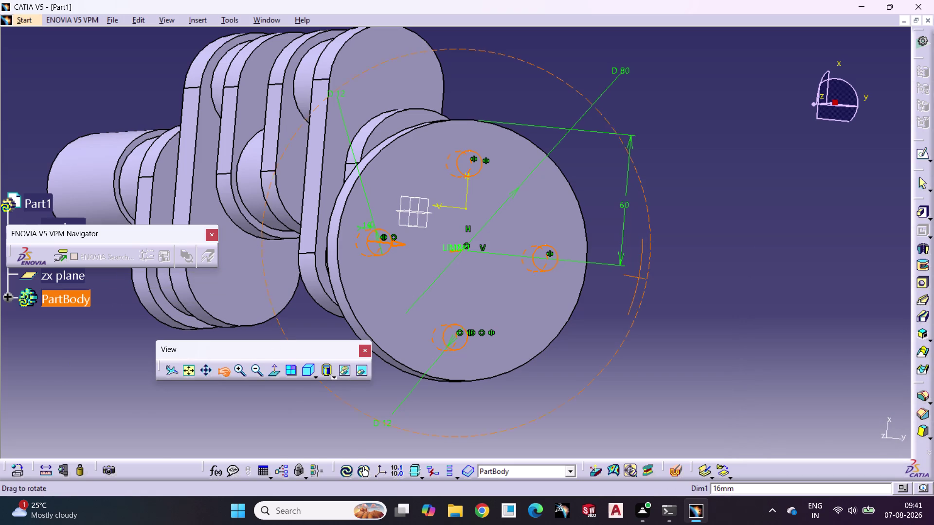
drag(698, 289, 731, 264)
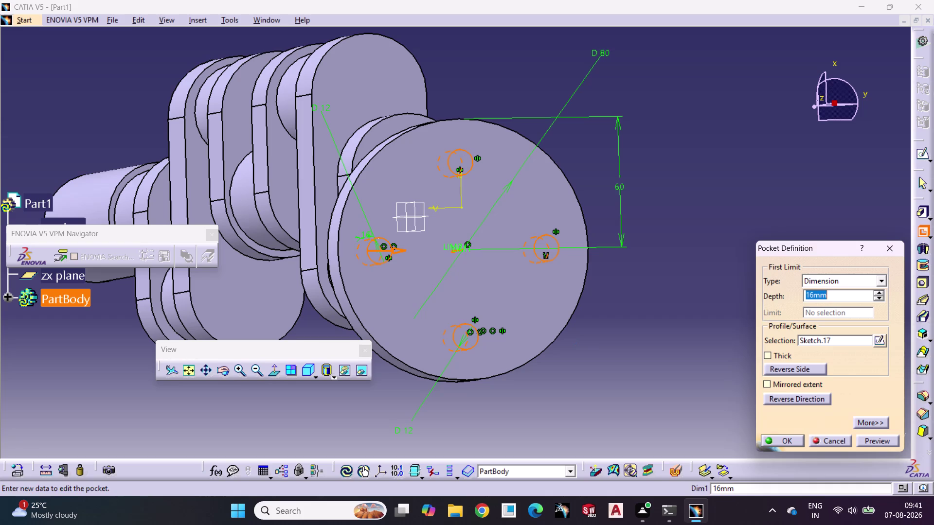
click(221, 372)
drag(144, 138, 204, 127)
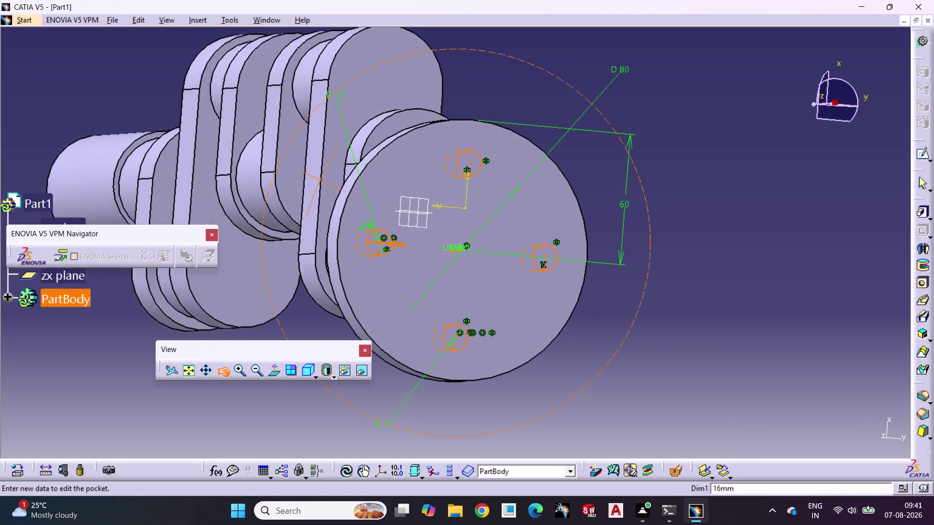
drag(204, 127, 504, 232)
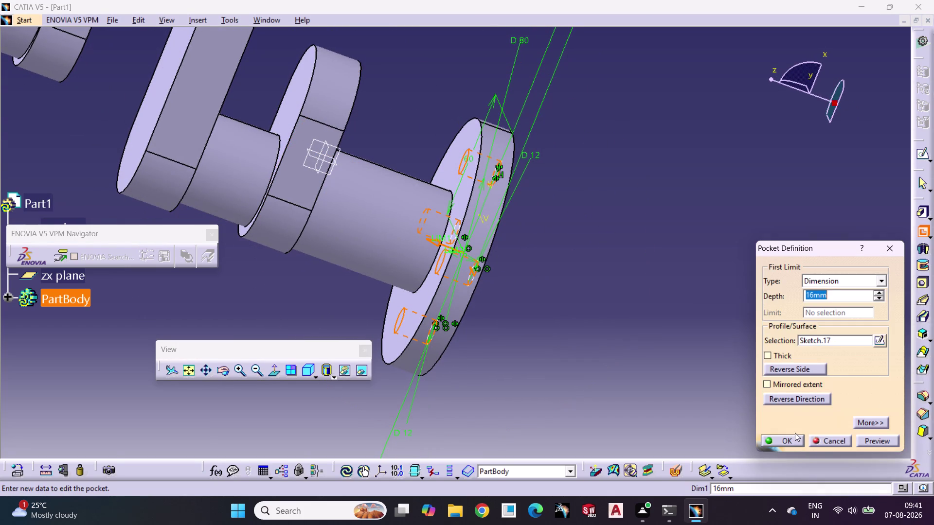
click(781, 443)
Zoom out to view the whole pocketed crankshaft.
click(634, 352)
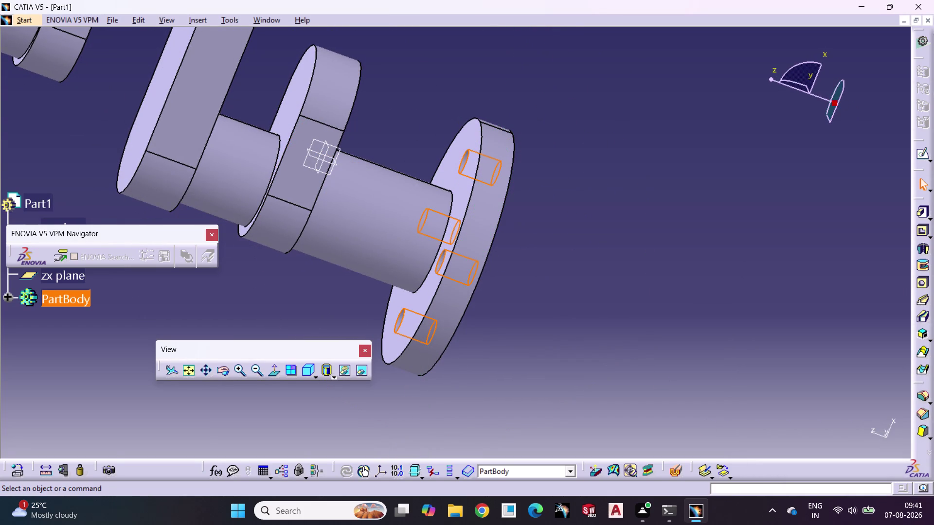
click(256, 368)
triple_click(256, 368)
triple_click(256, 368)
click(257, 367)
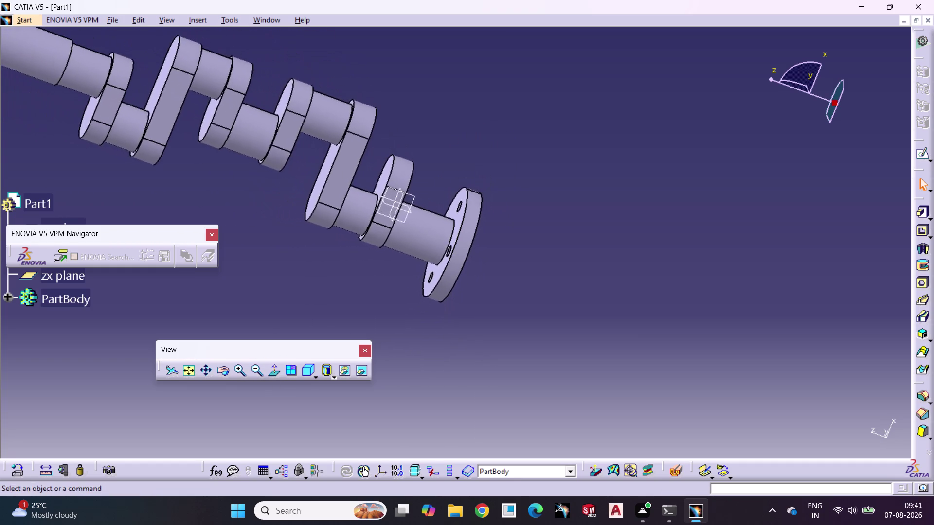
click(219, 373)
drag(266, 274, 280, 274)
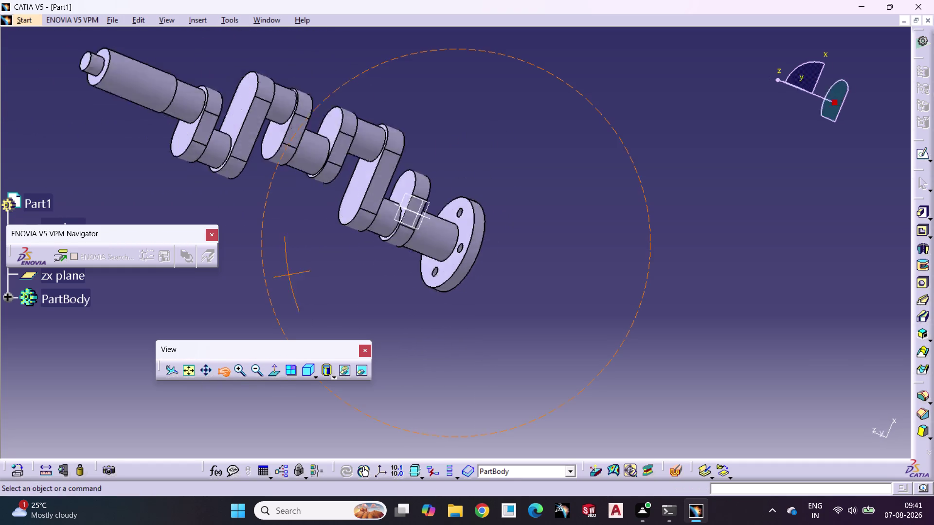
drag(281, 274, 639, 279)
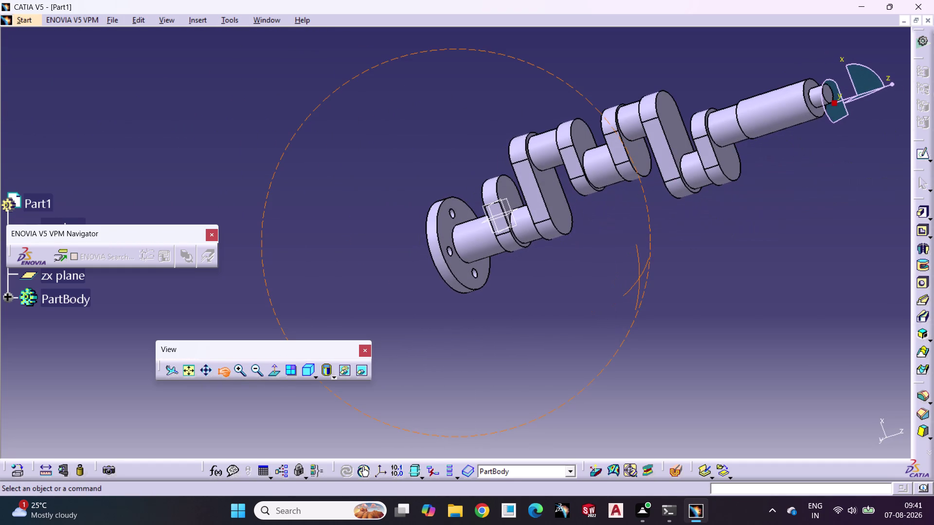
drag(639, 278, 693, 228)
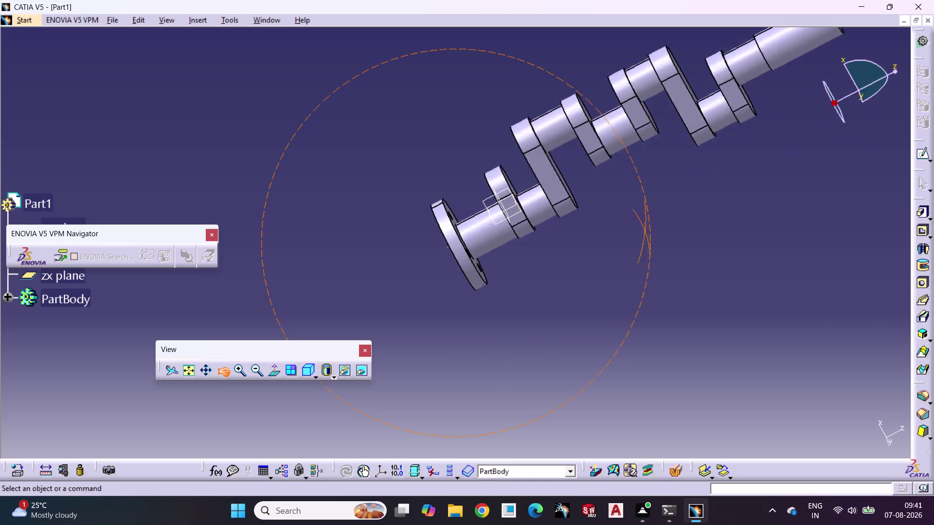
drag(694, 228, 357, 319)
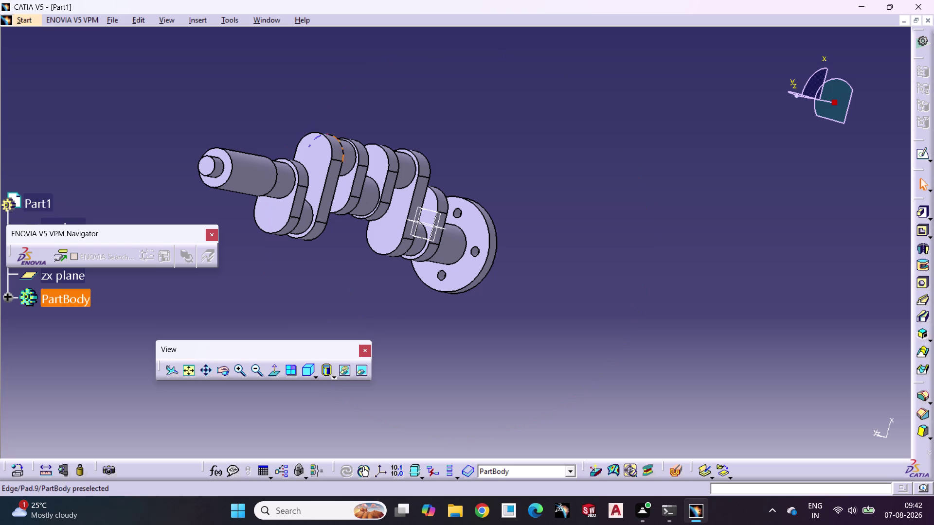
click(113, 19)
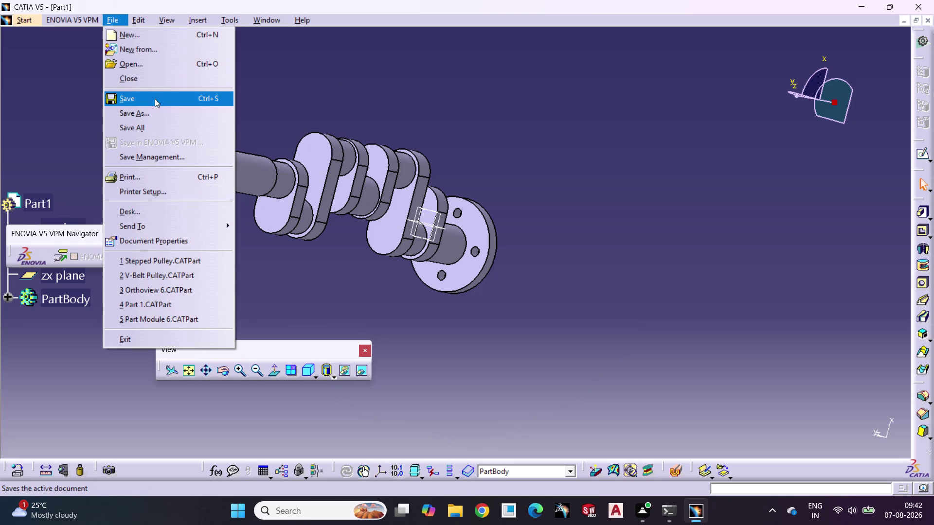
Save the part as 'Crank shaft' in the Desktop's Catia Drawinds folder.
click(189, 116)
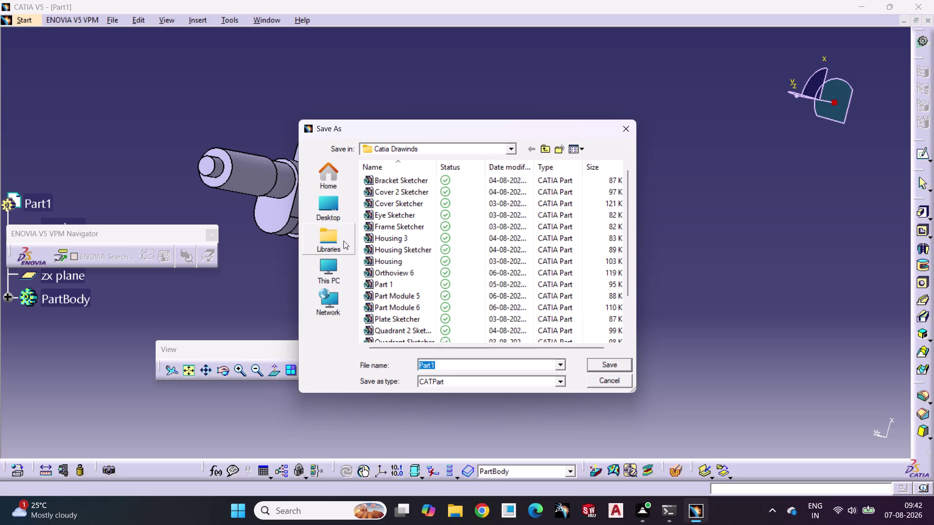
double_click(345, 214)
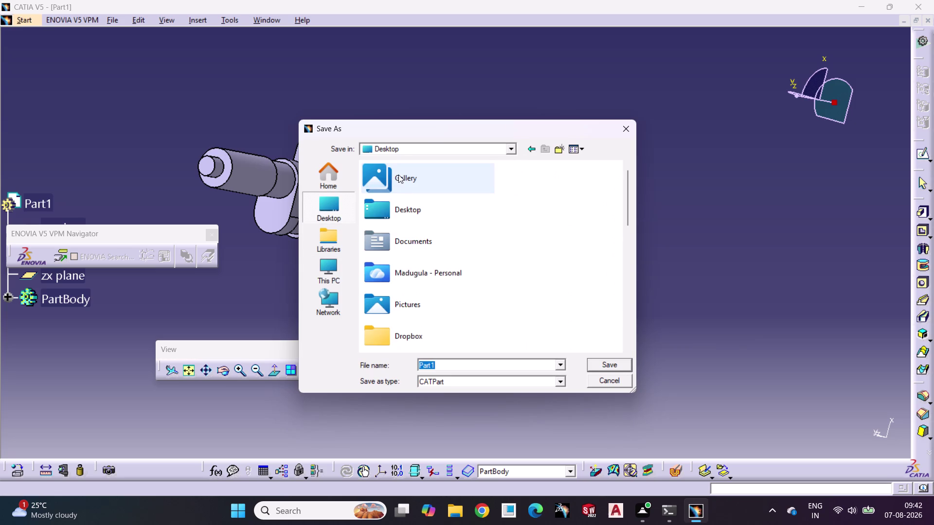
click(400, 209)
click(401, 209)
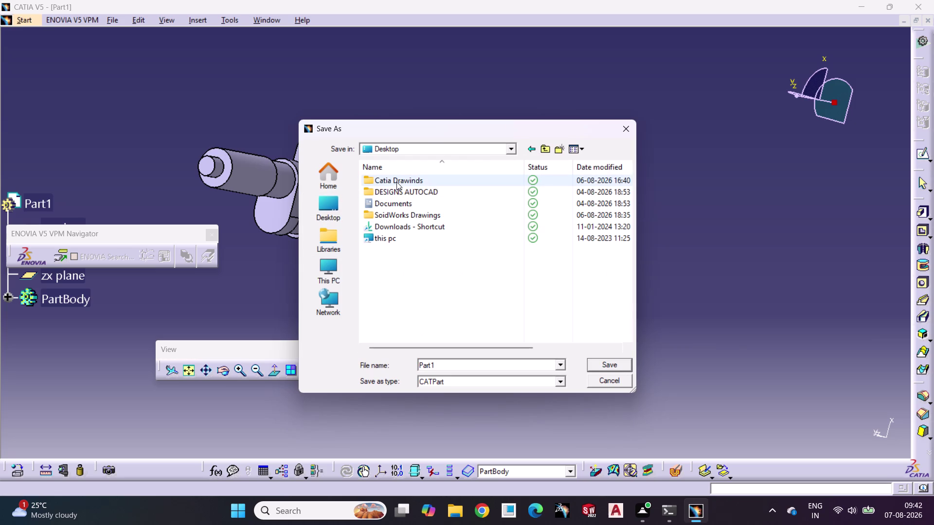
double_click(397, 182)
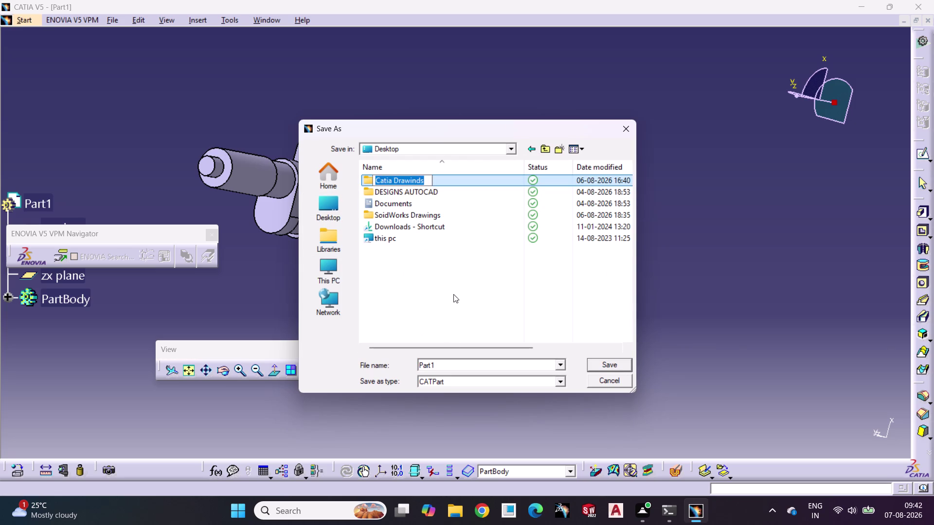
double_click(424, 182)
double_click(448, 178)
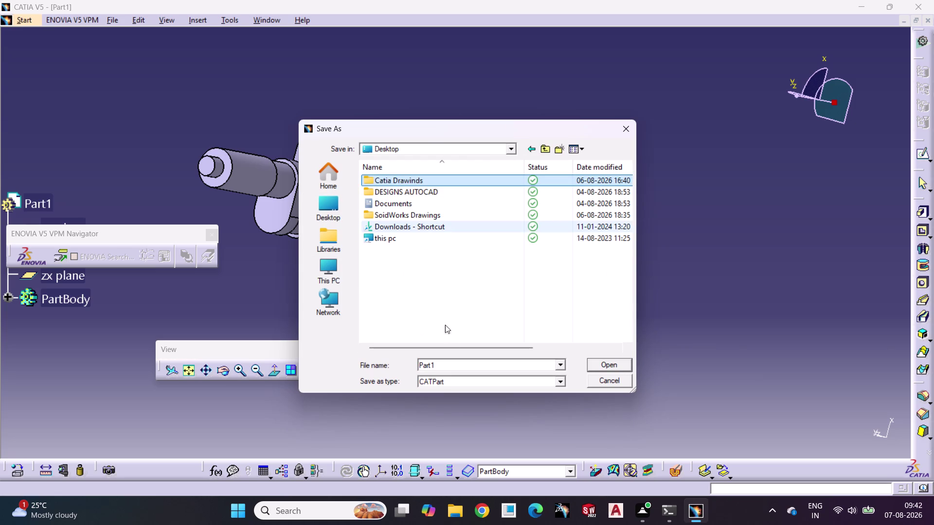
drag(452, 362, 395, 369)
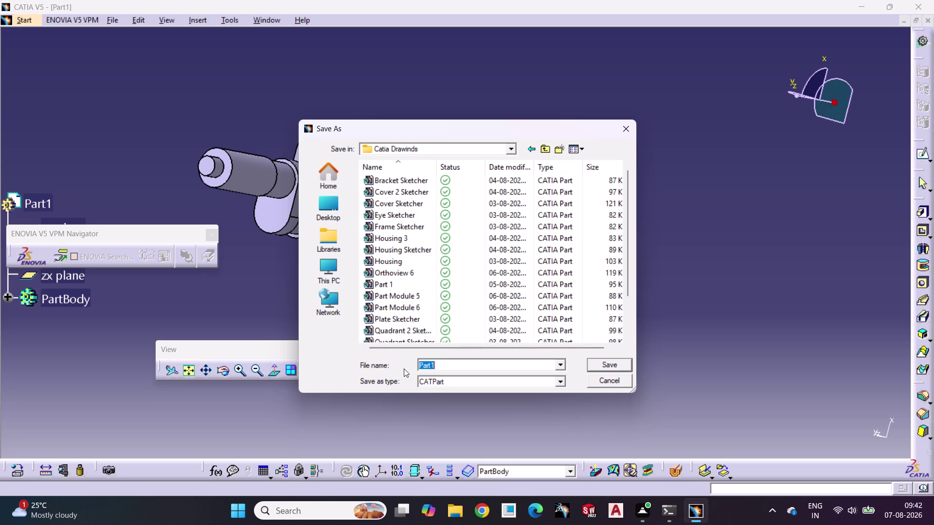
text(Cr)
text(ank sha)
text(ft)
click(609, 362)
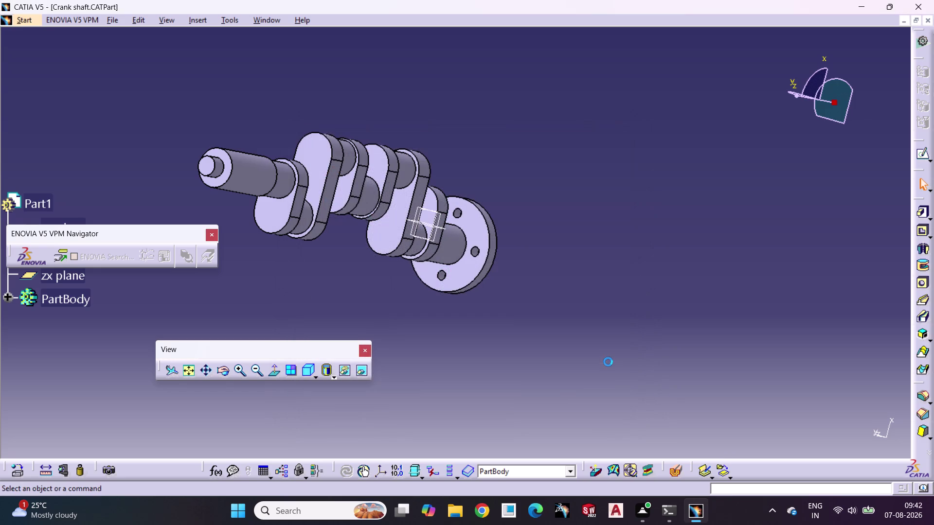
click(604, 339)
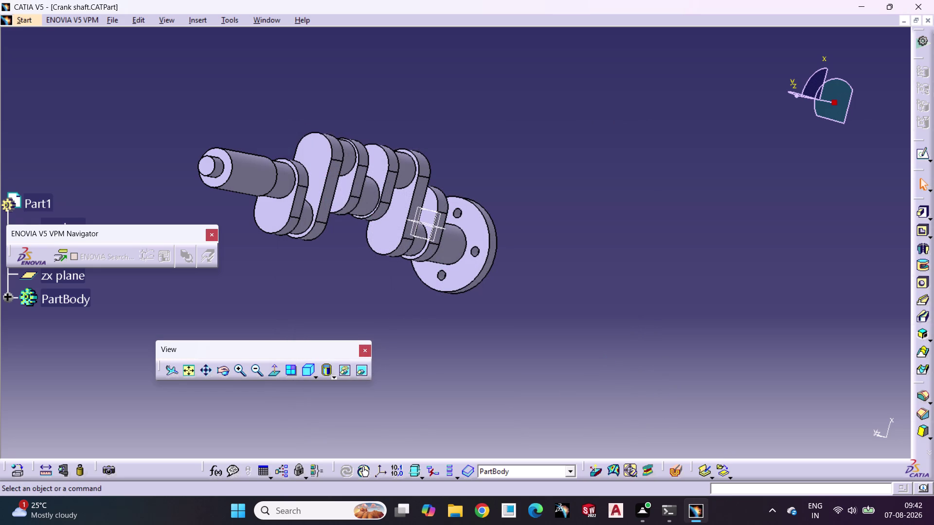